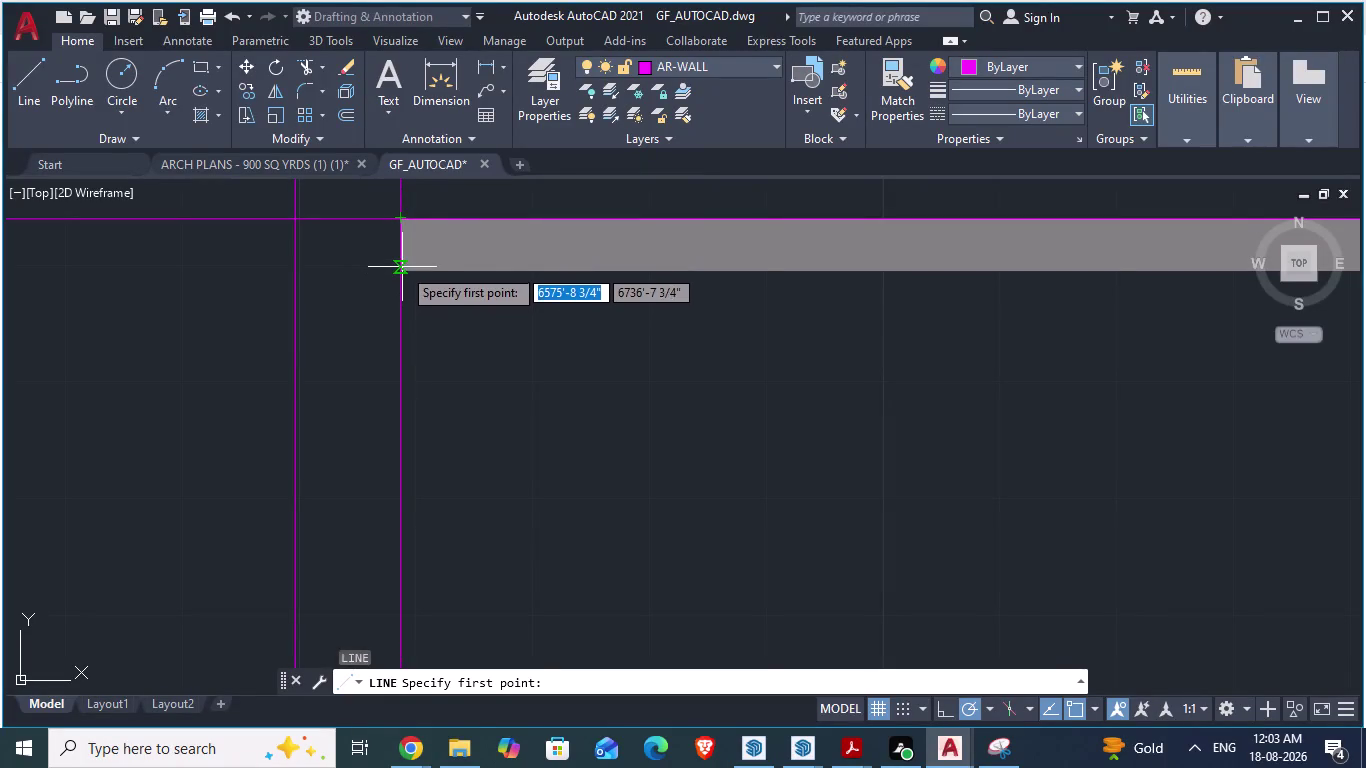
Enter a 9" start offset for the line, then cancel that first attempt.
text(9)
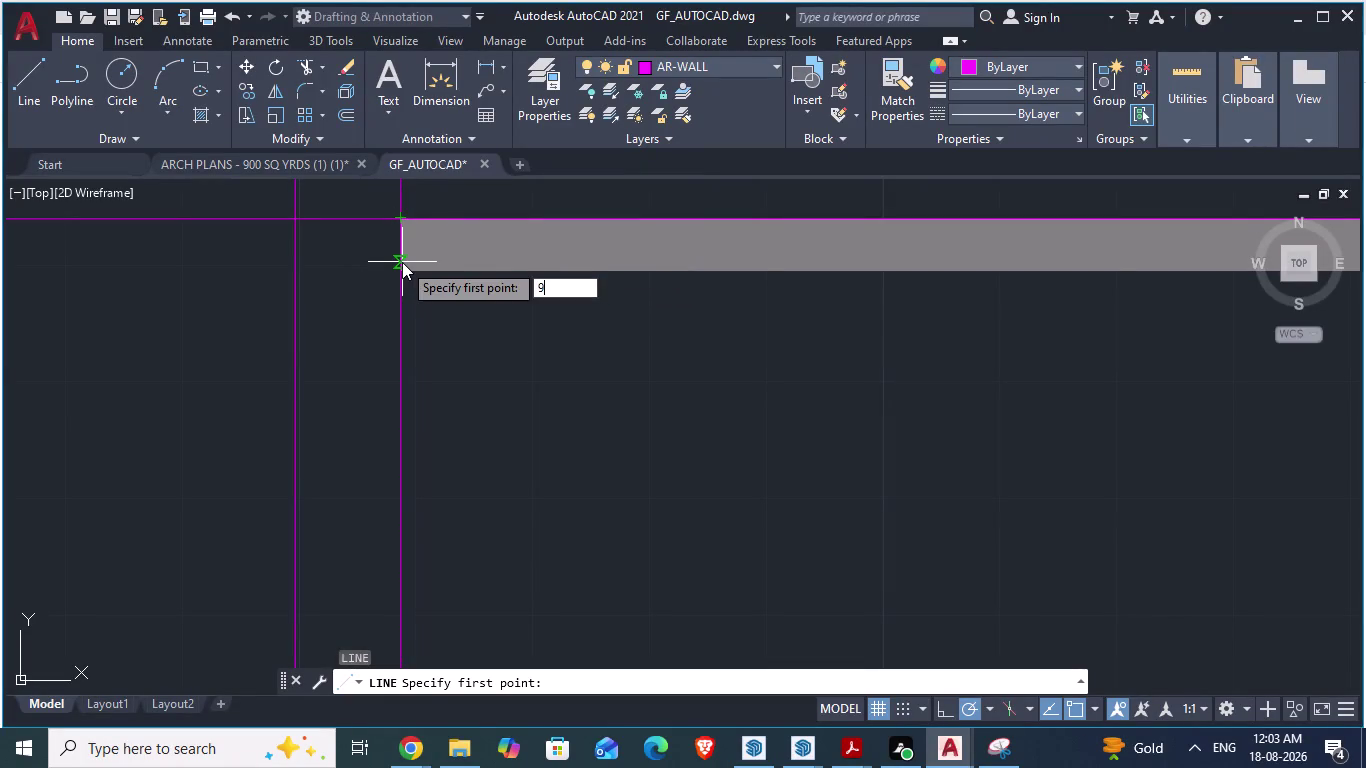
text(")
key(Return)
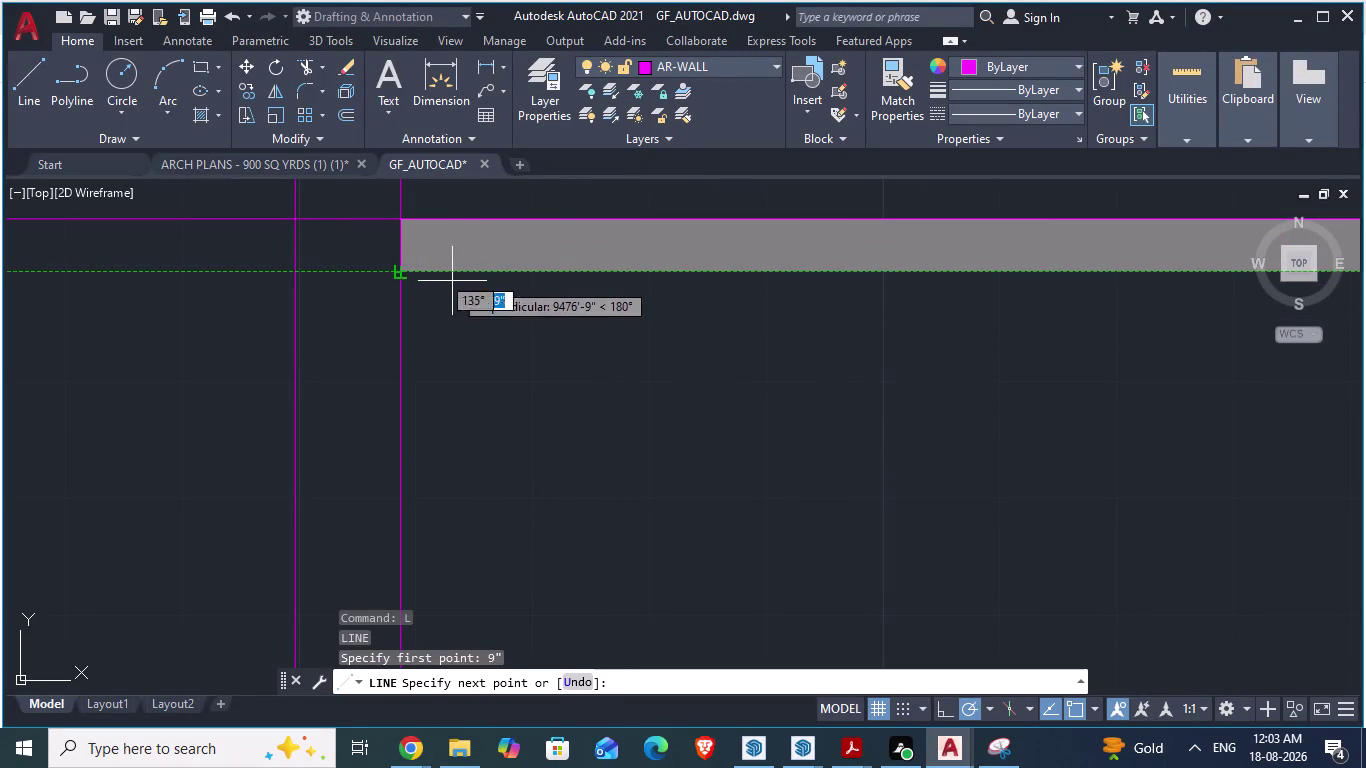
scroll(down, 3)
scroll(down, 3)
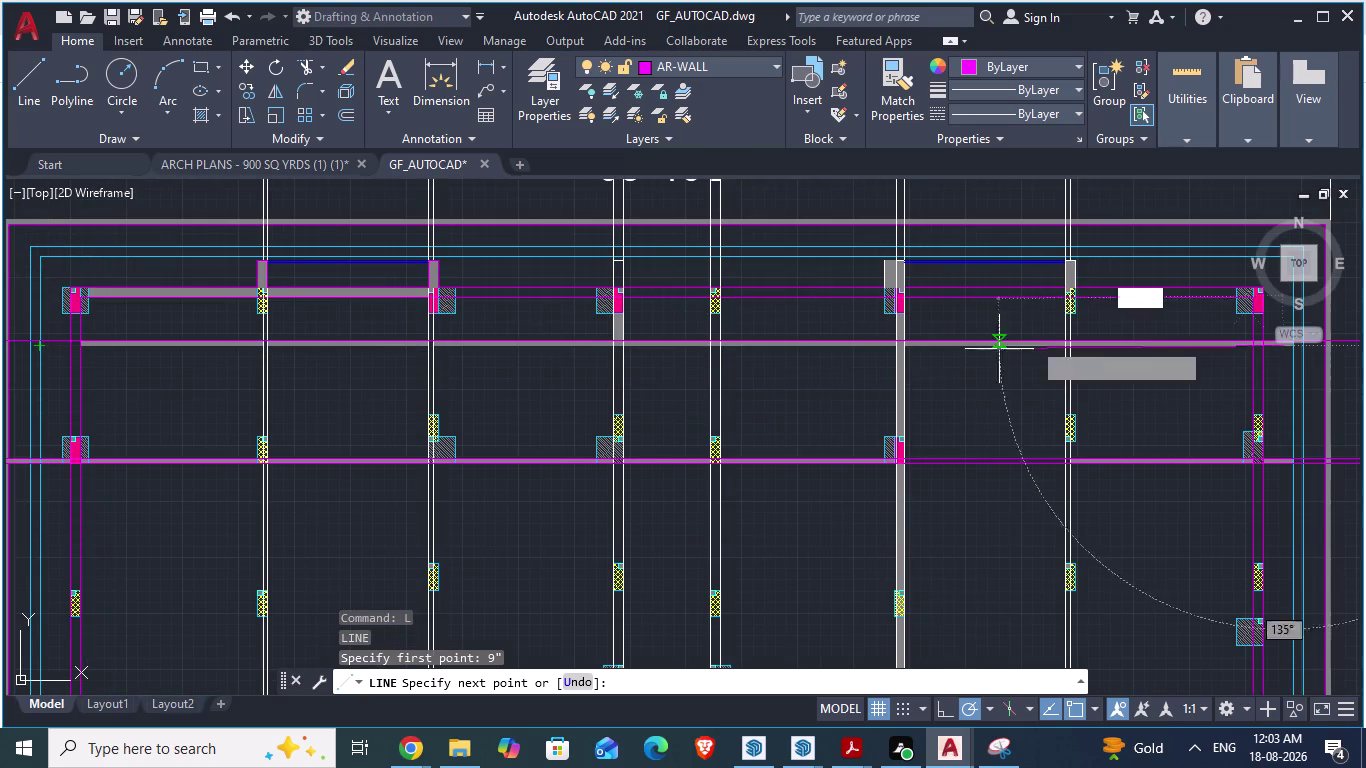
scroll(up, 3)
scroll(up, 3)
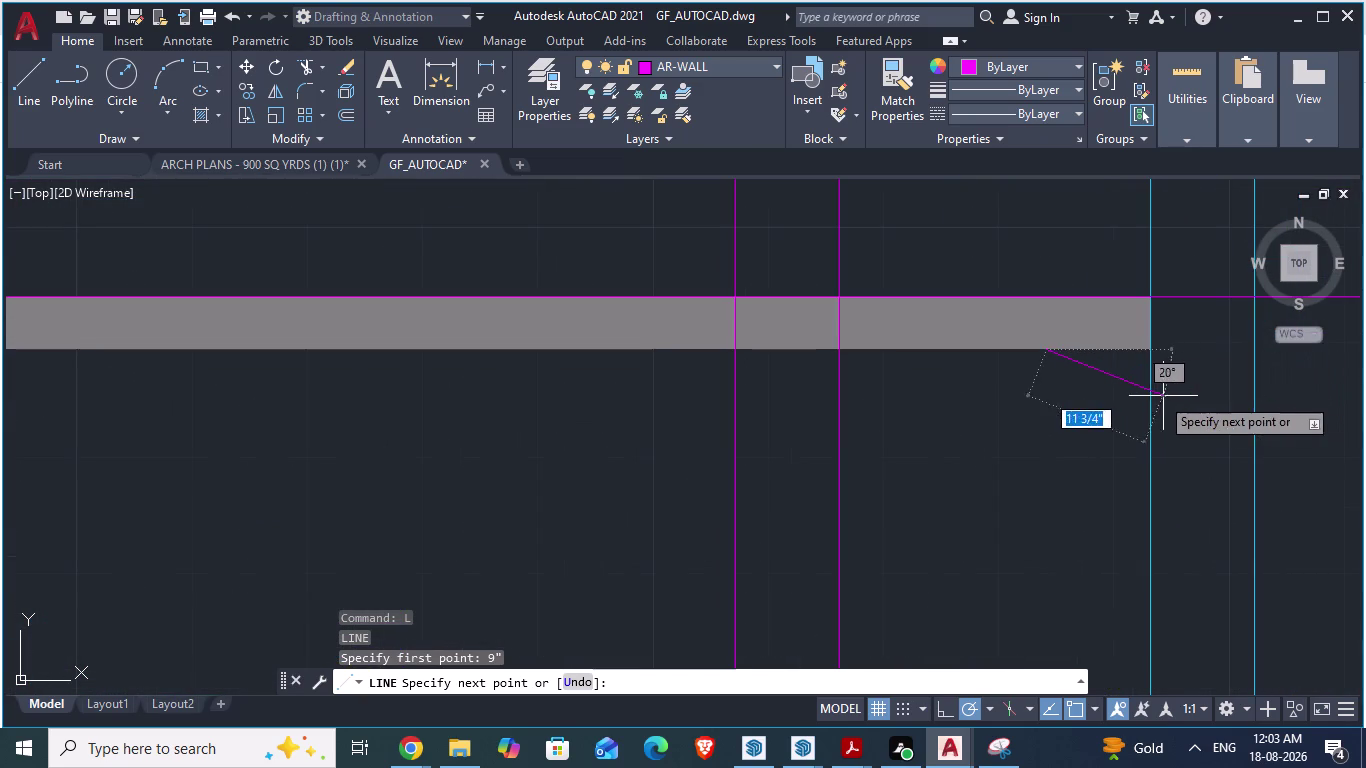
key(Escape)
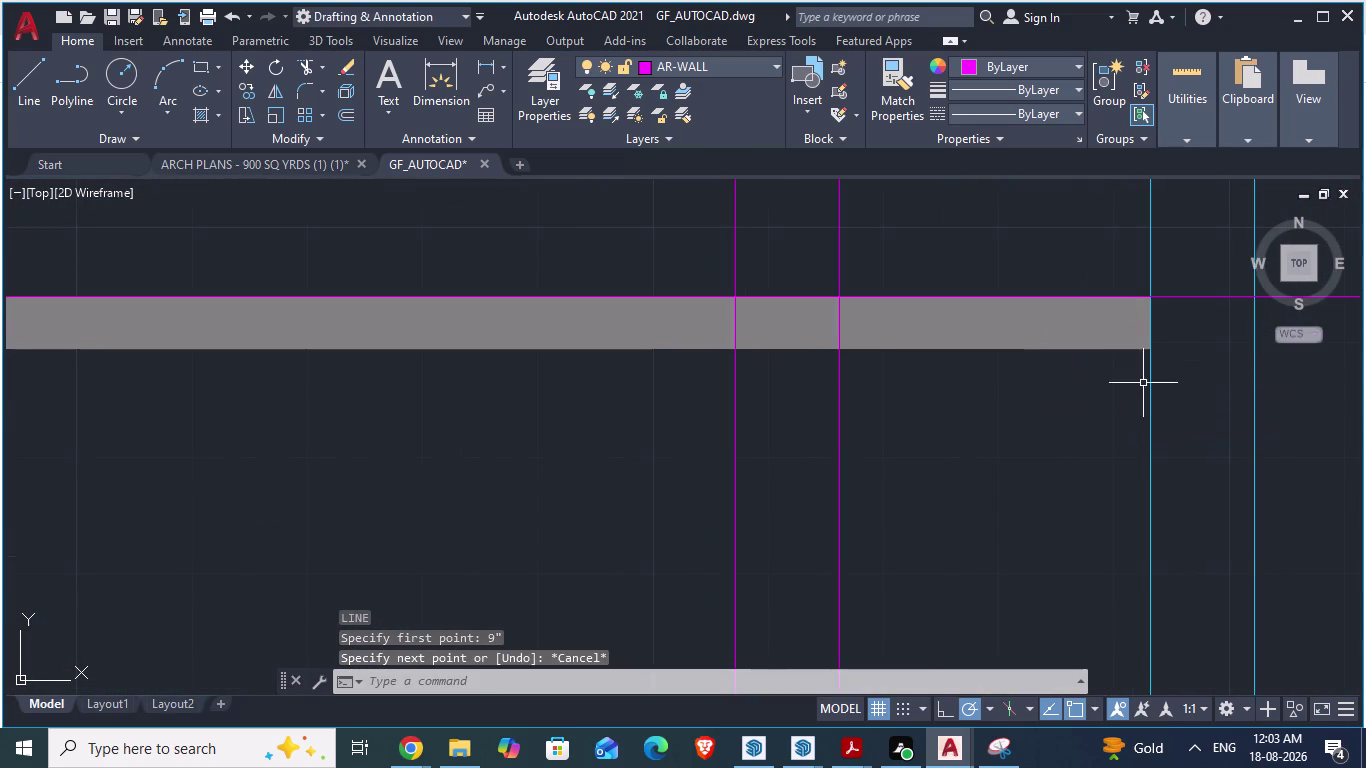
Begin a new line at the gray wall band's top-left corner.
scroll(down, 3)
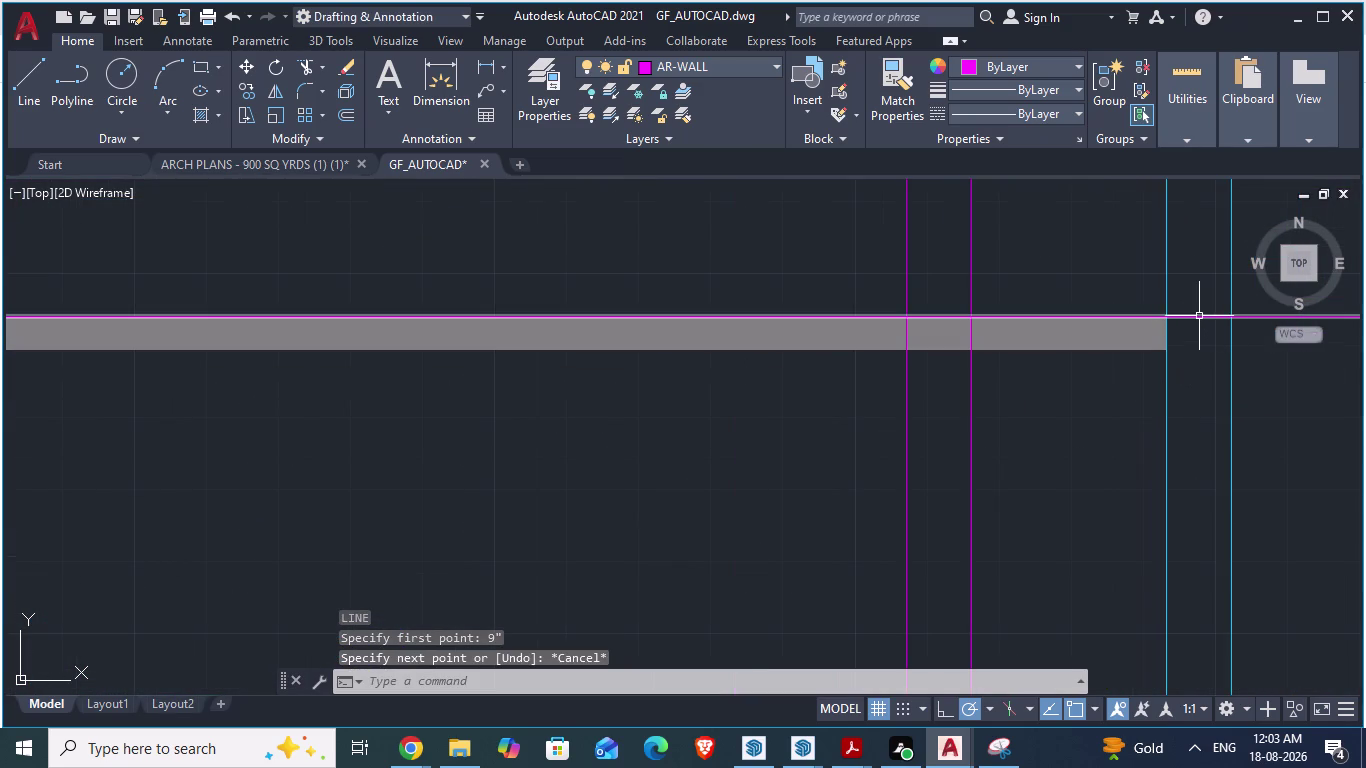
click(1199, 316)
scroll(down, 3)
scroll(down, 3)
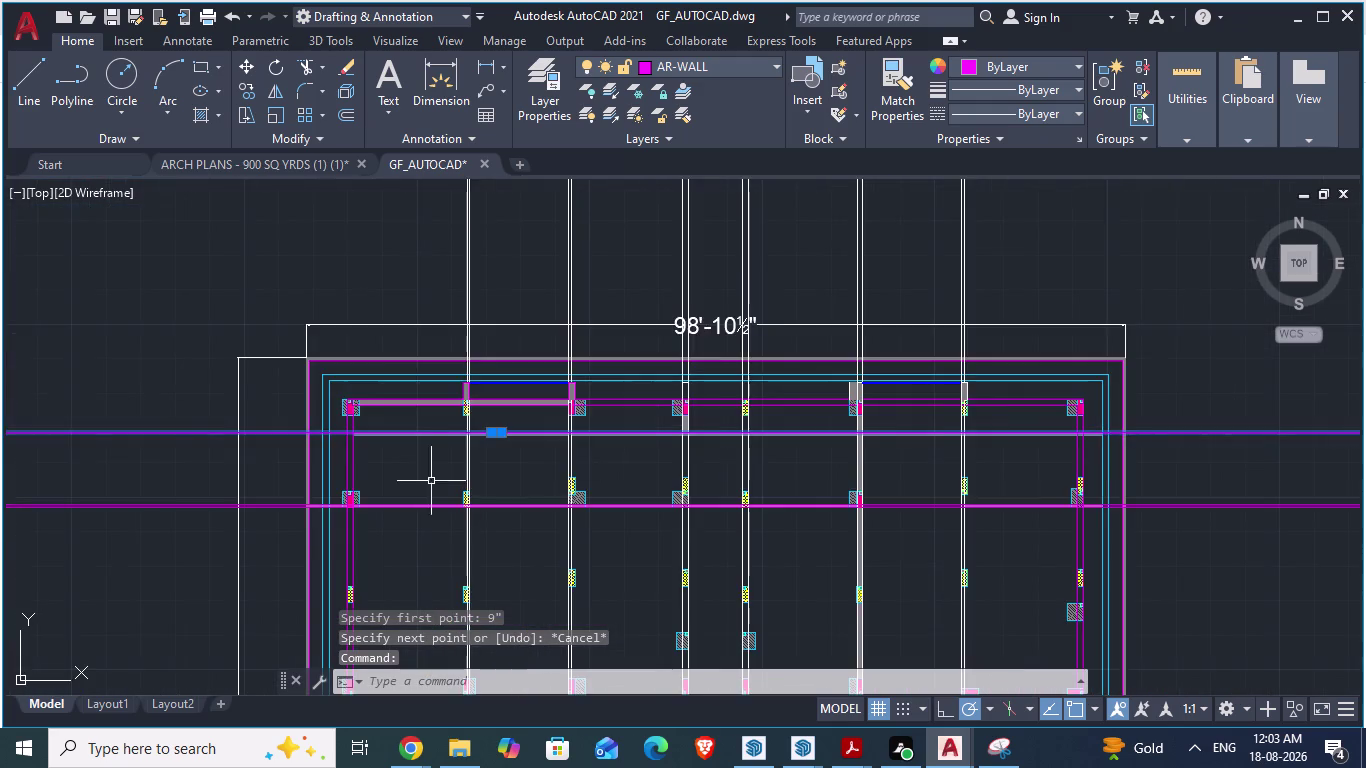
scroll(up, 3)
scroll(up, 3)
scroll(up, 3)
scroll(down, 3)
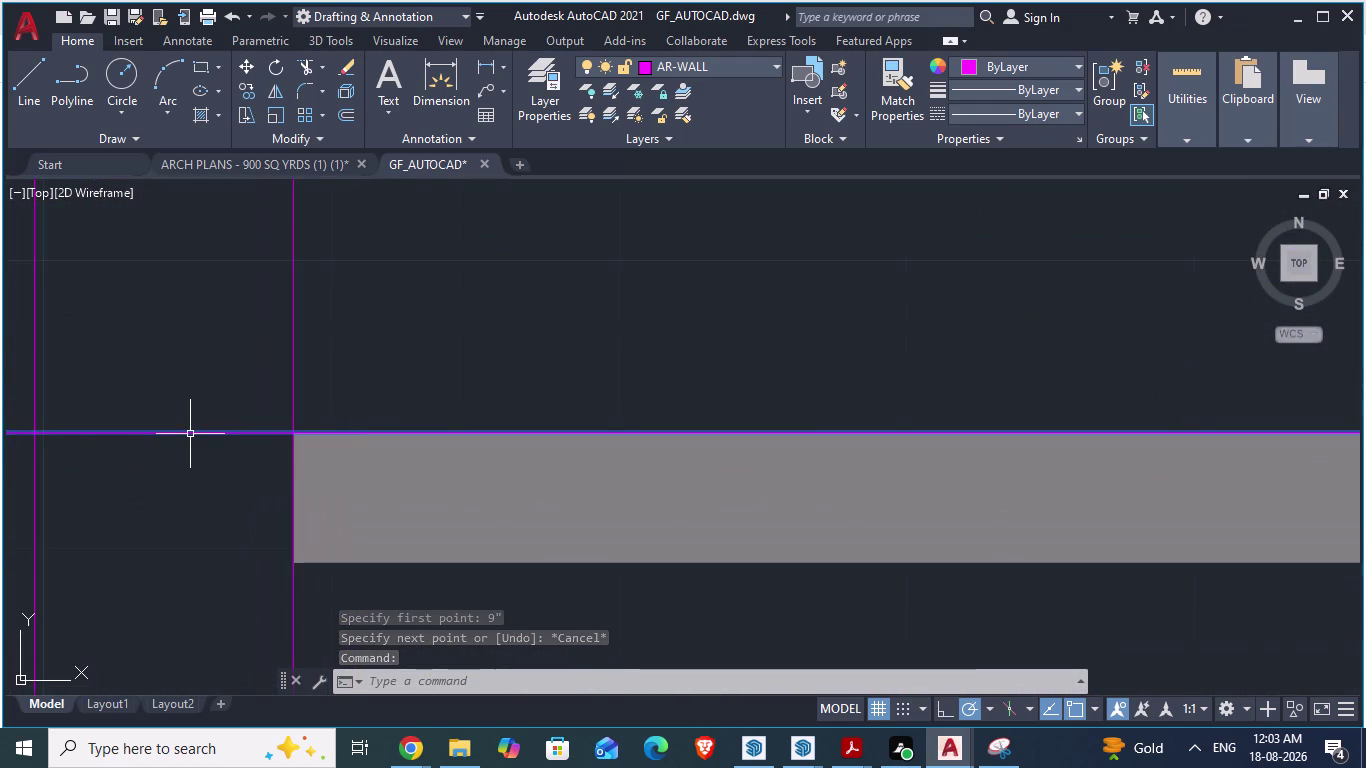
key(l)
key(Return)
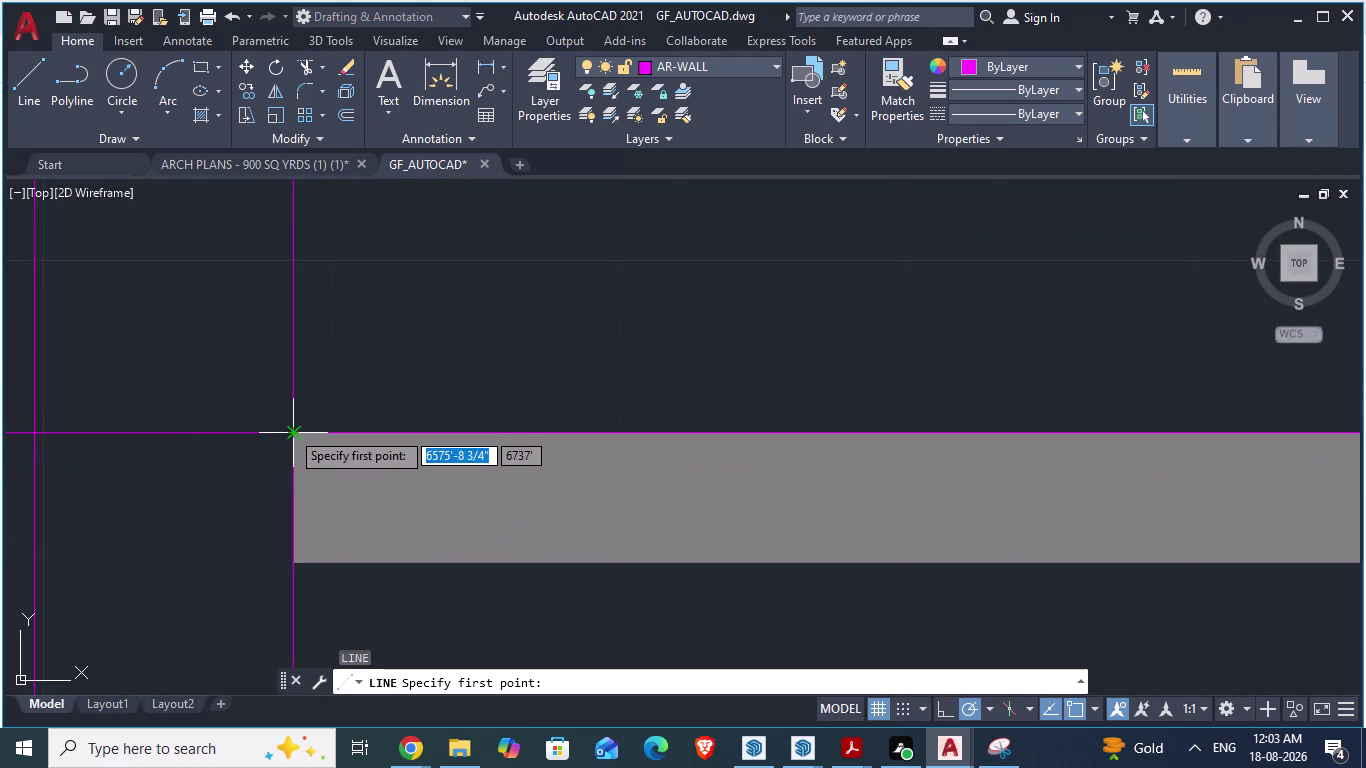
click(290, 430)
End the line at the band's right end and select the new top-edge line.
scroll(down, 3)
scroll(down, 3)
scroll(down, 3)
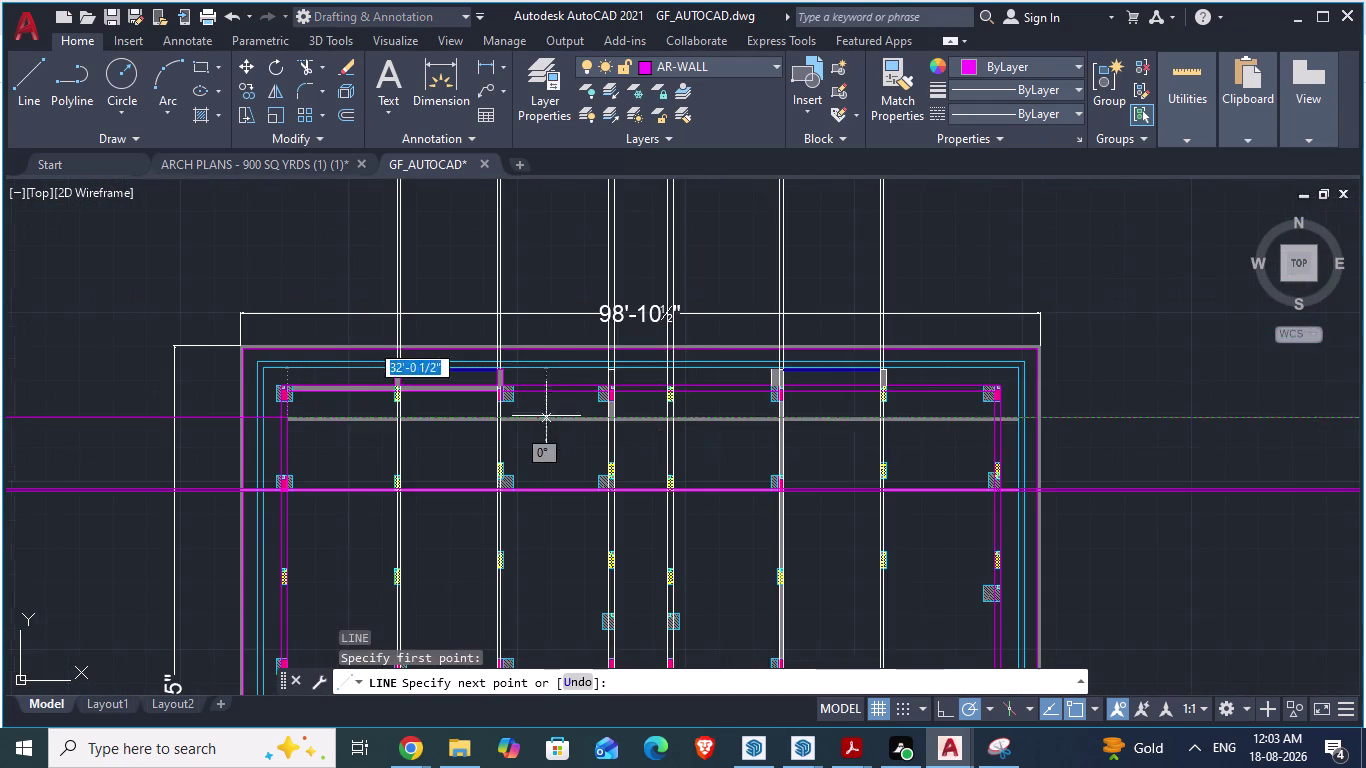
scroll(up, 3)
scroll(up, 3)
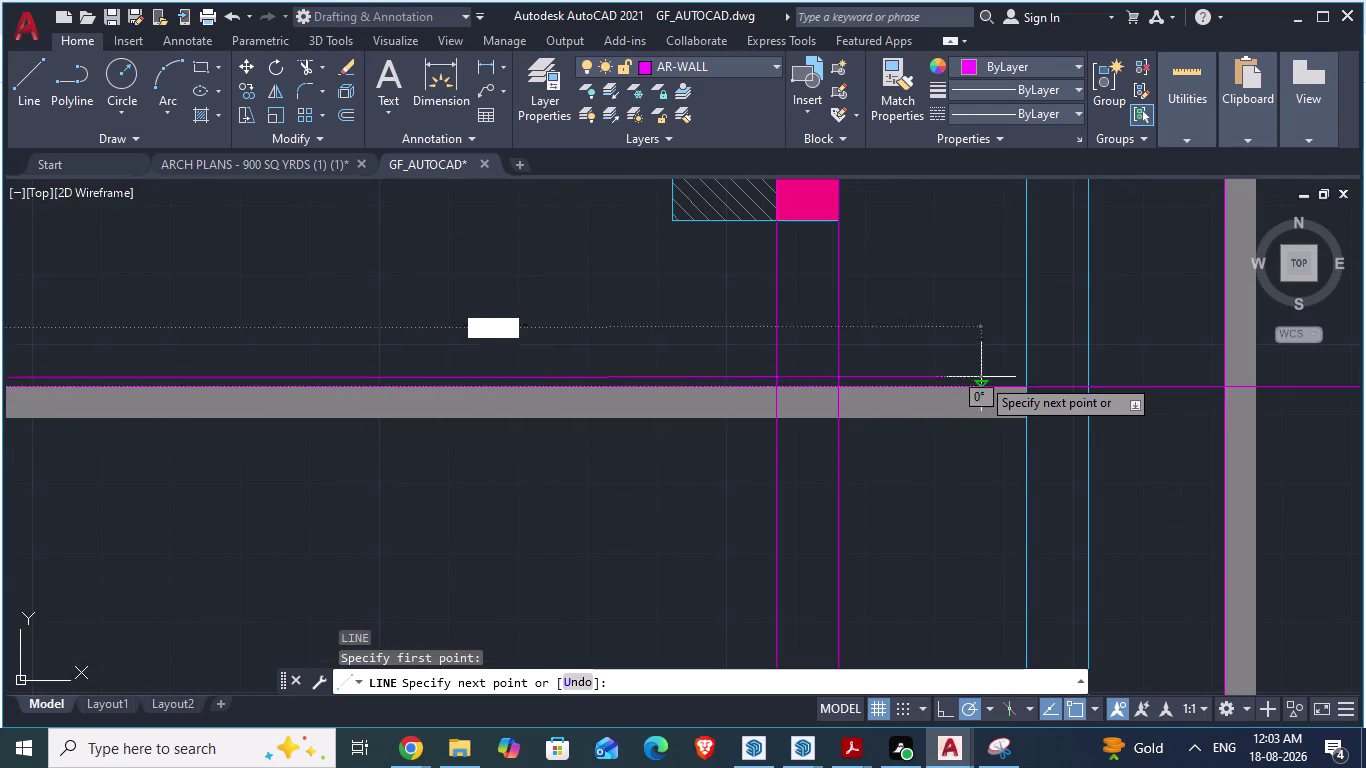
click(1029, 384)
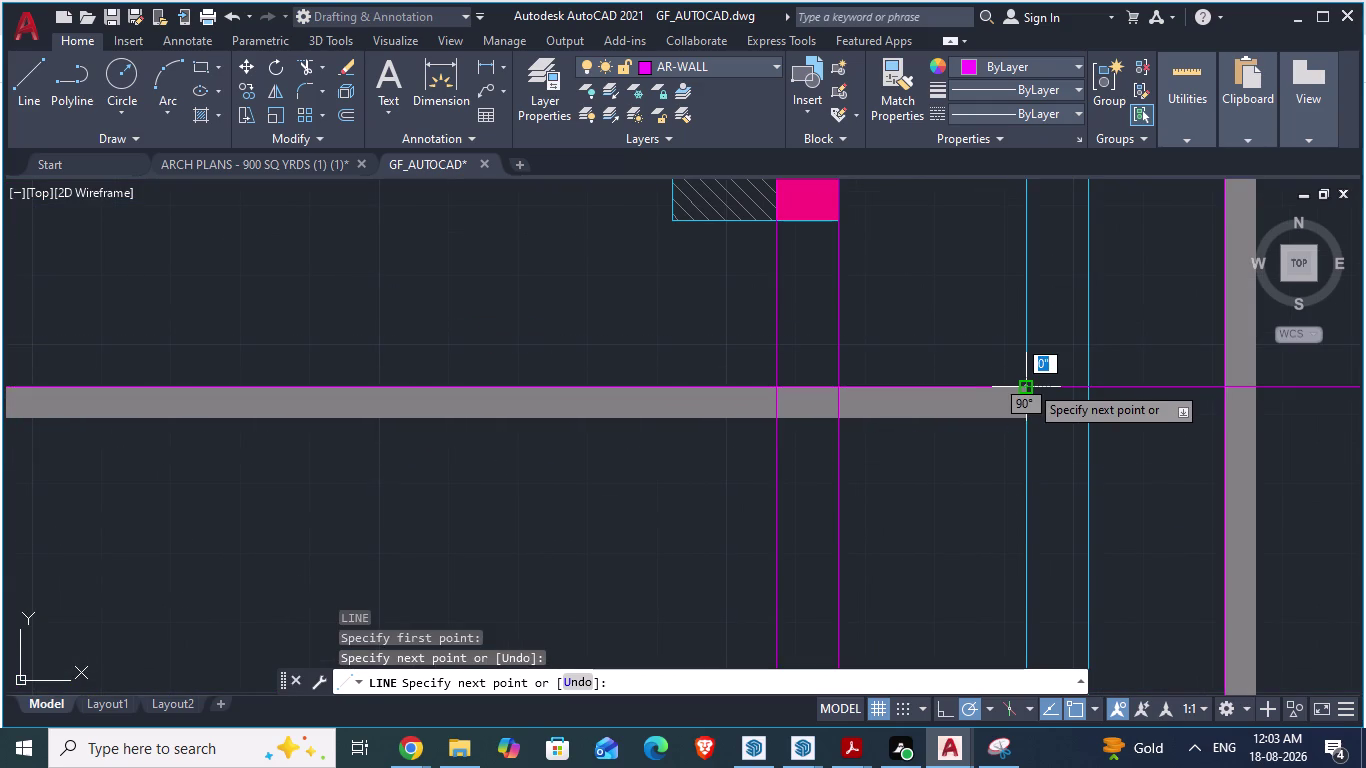
key(Return)
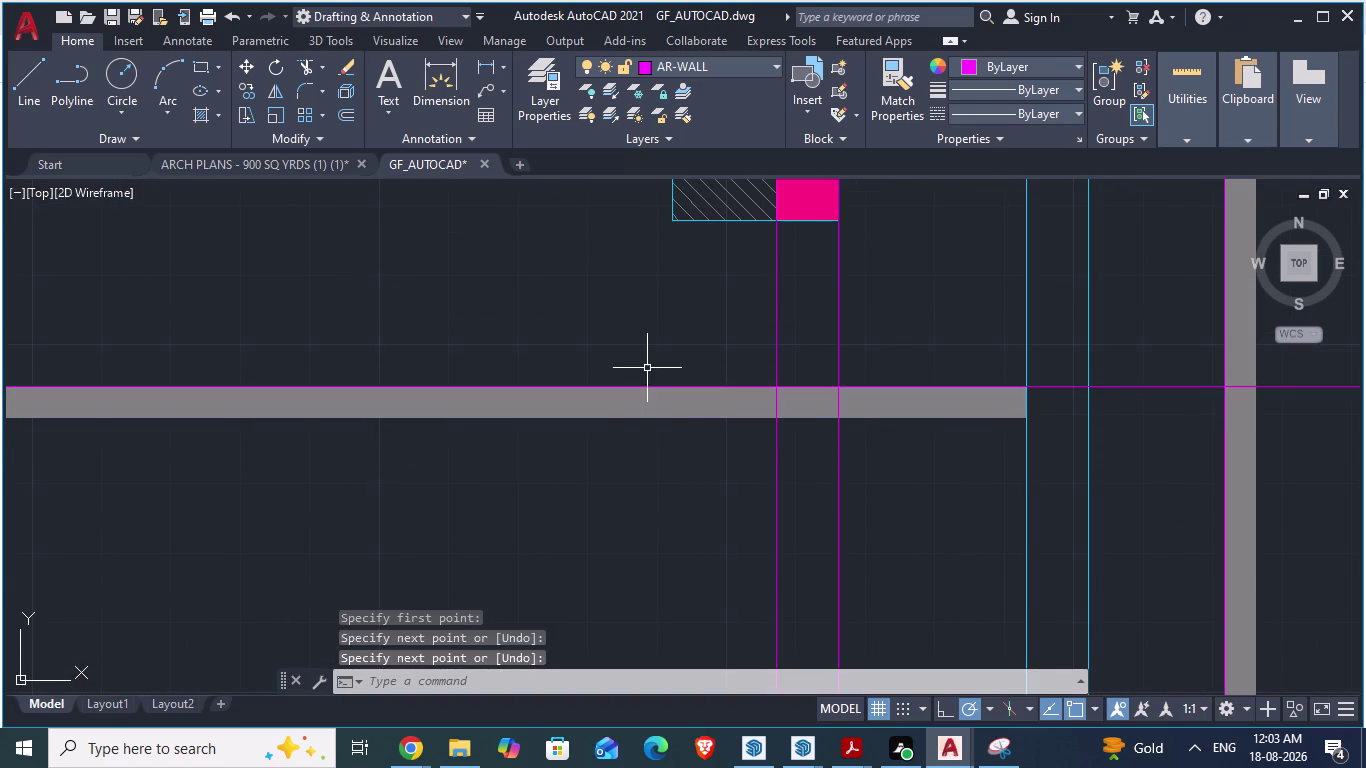
click(649, 388)
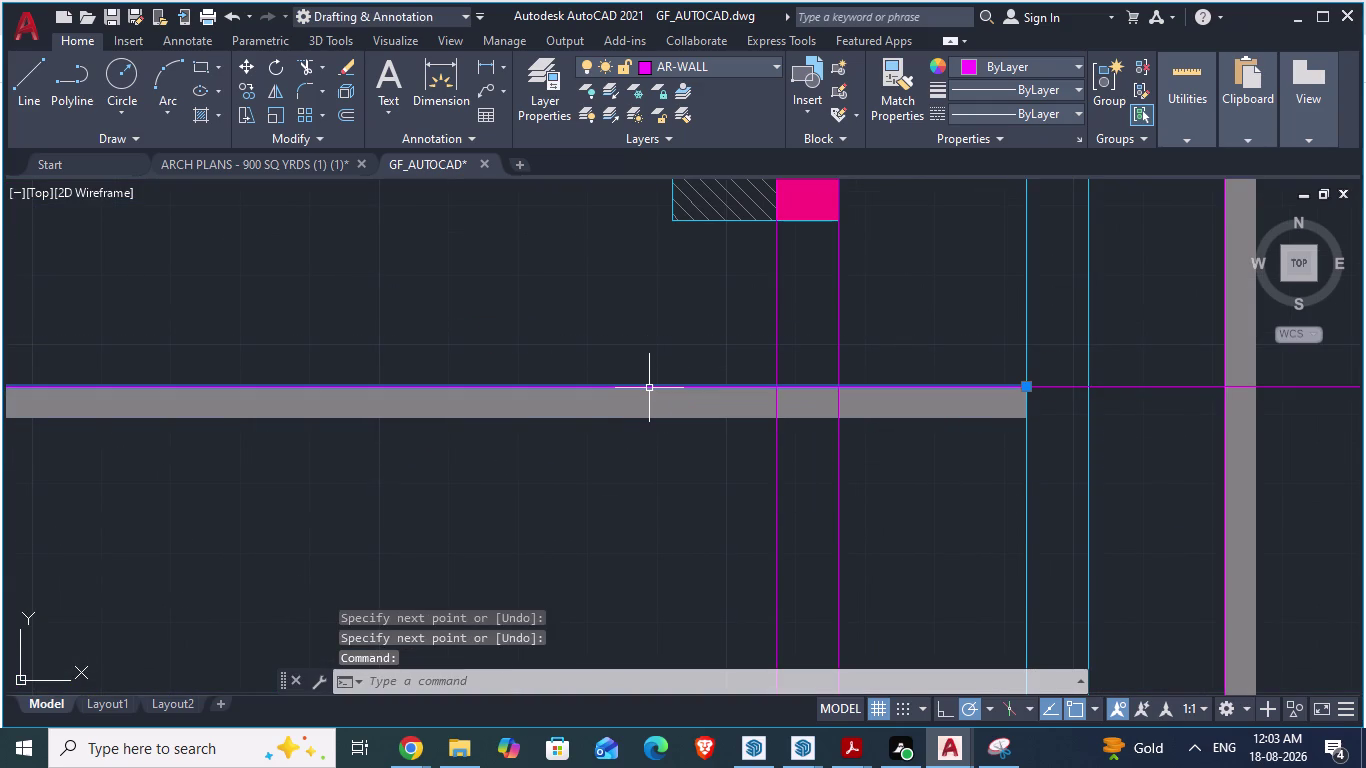
key(o)
key(Return)
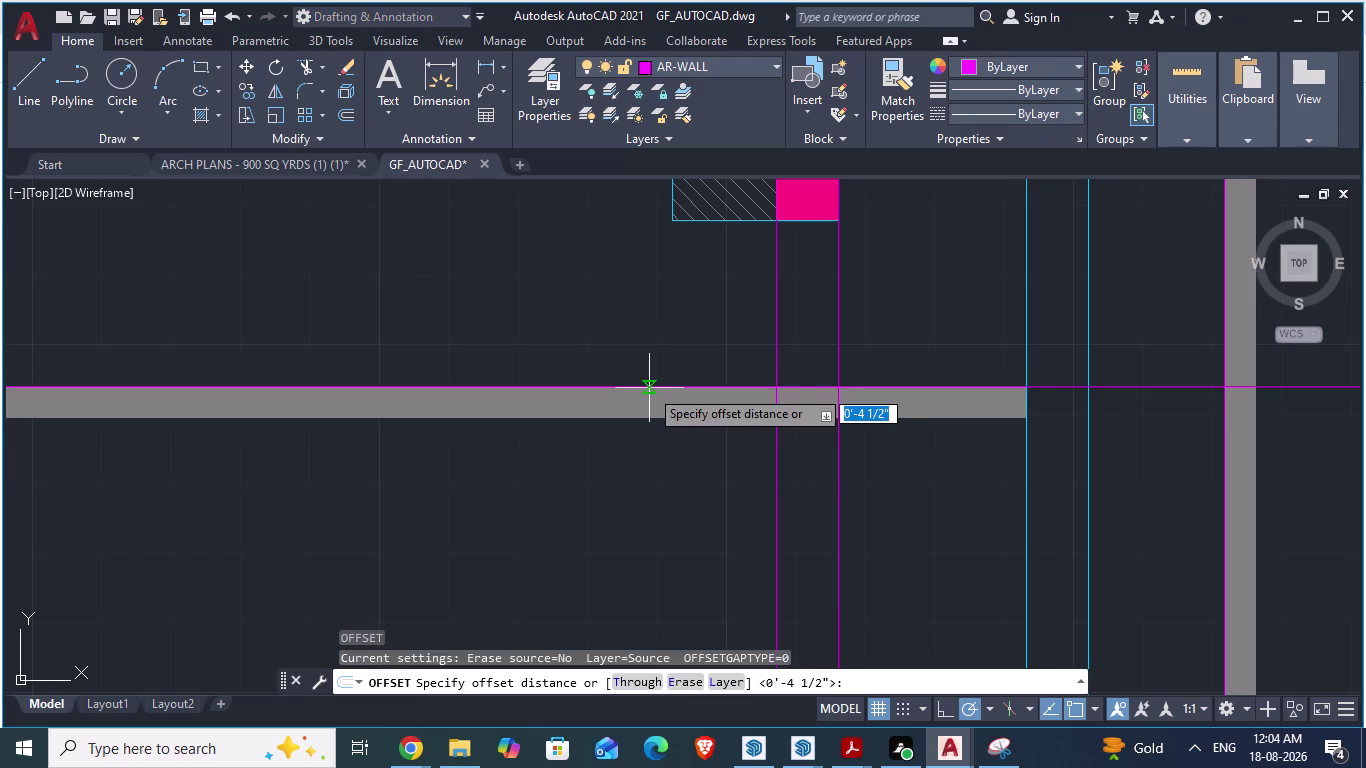
click(649, 388)
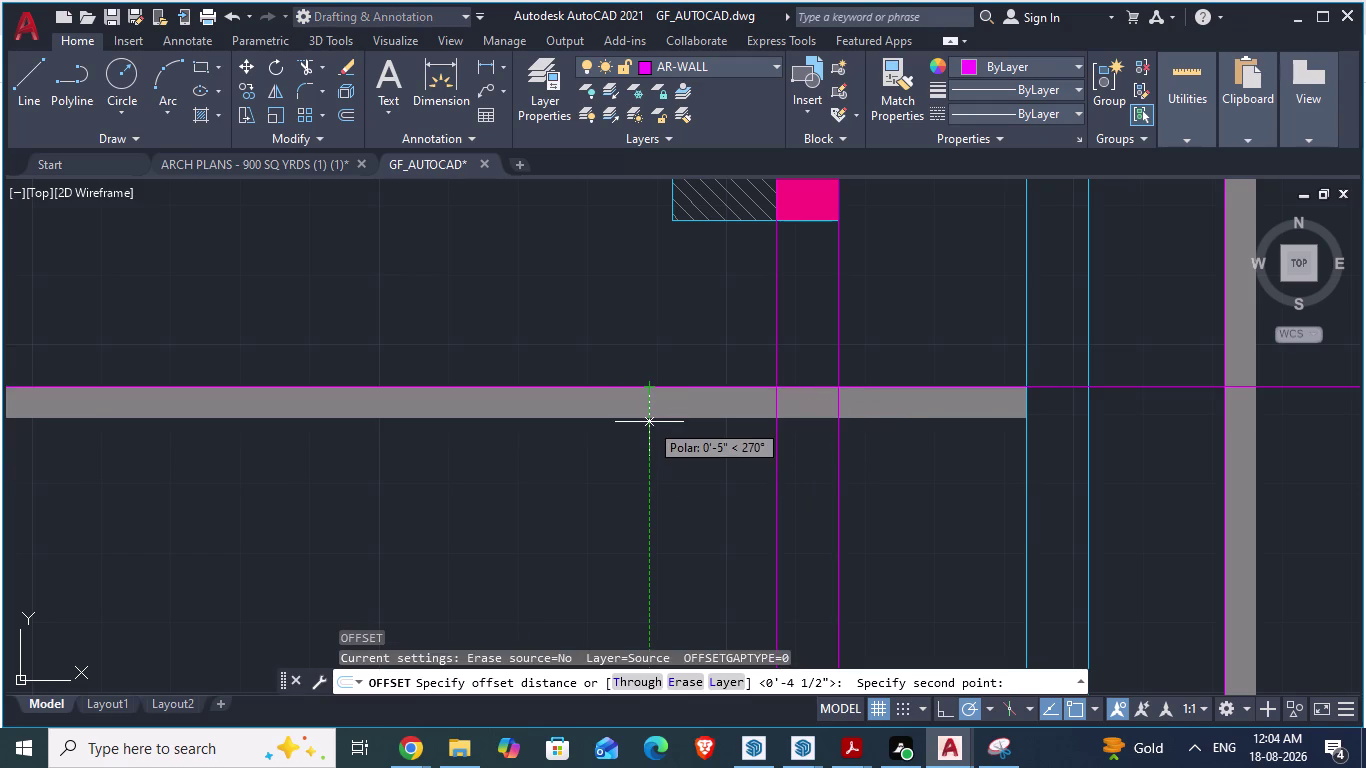
text(9")
key(Return)
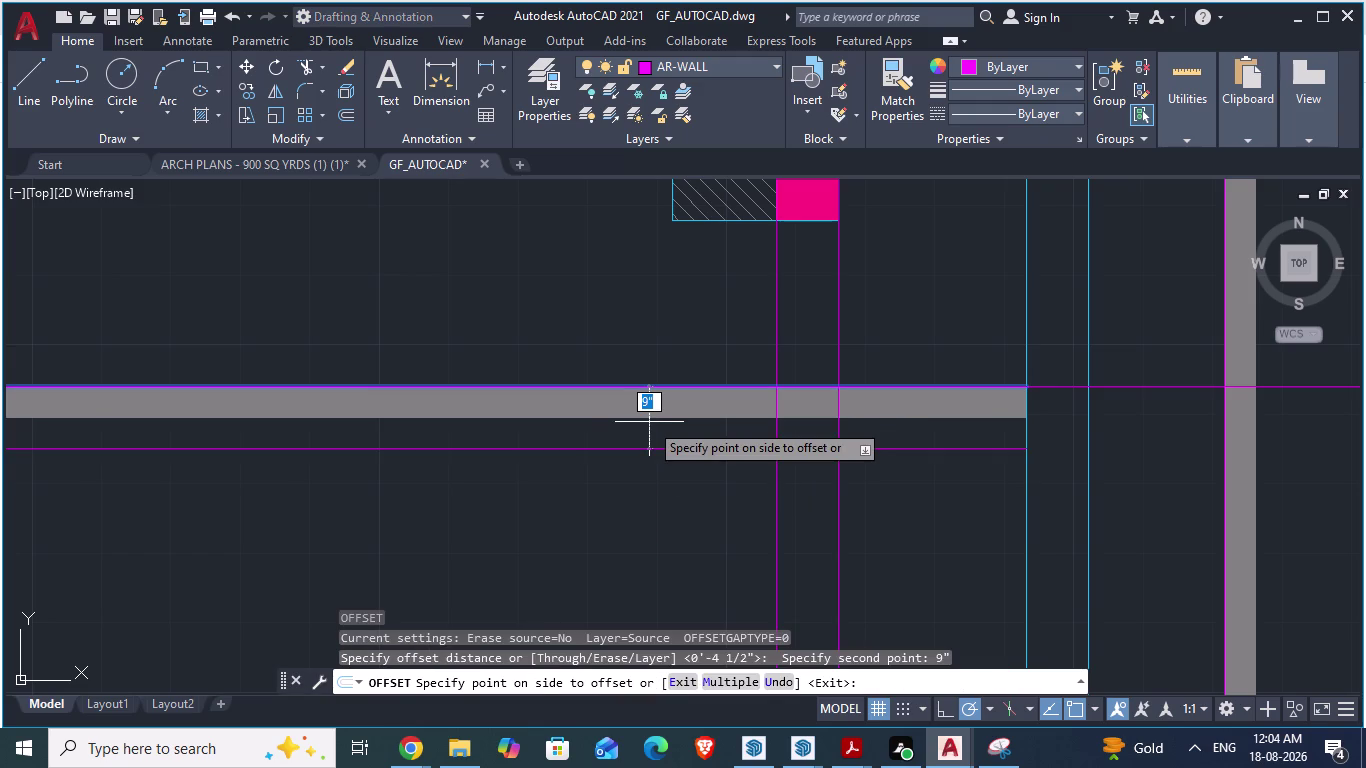
key(ctrl+z)
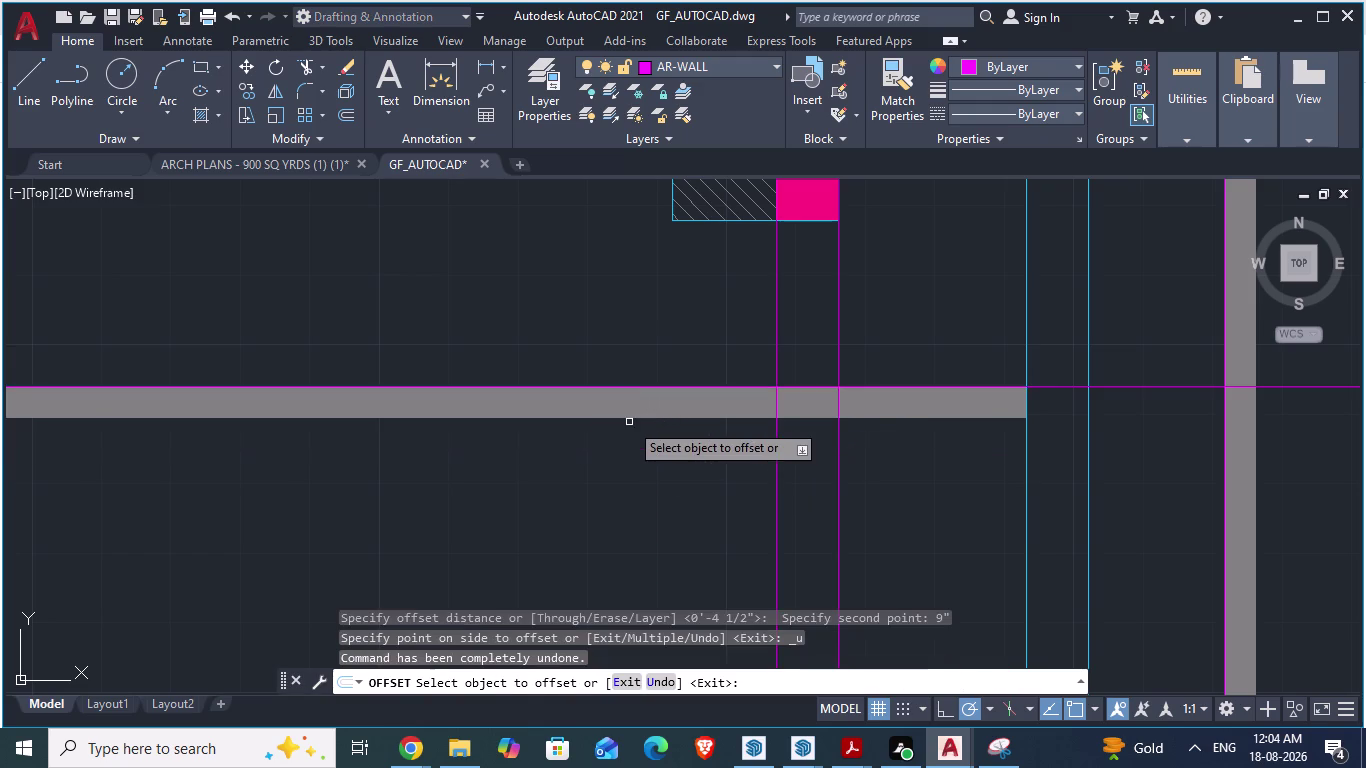
click(895, 385)
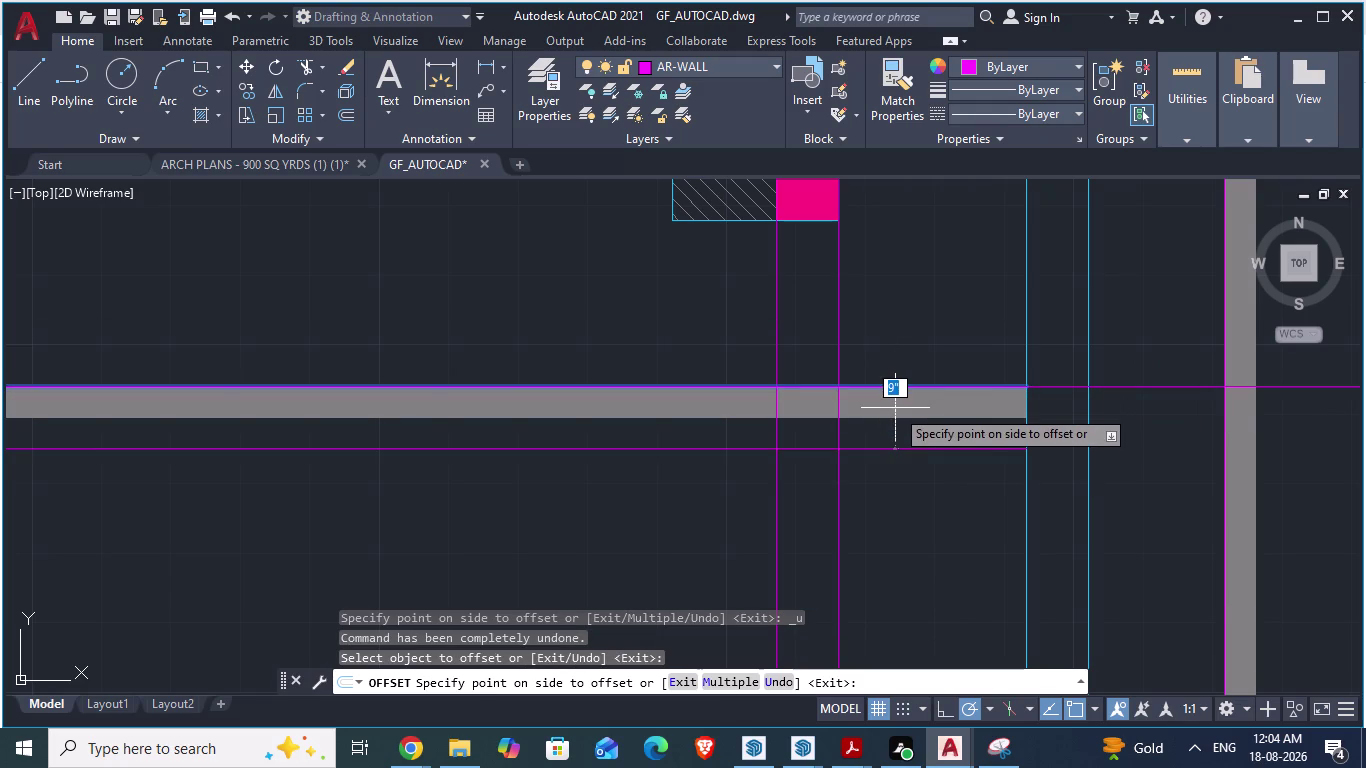
text(44)
key(BackSpace)
text(.5")
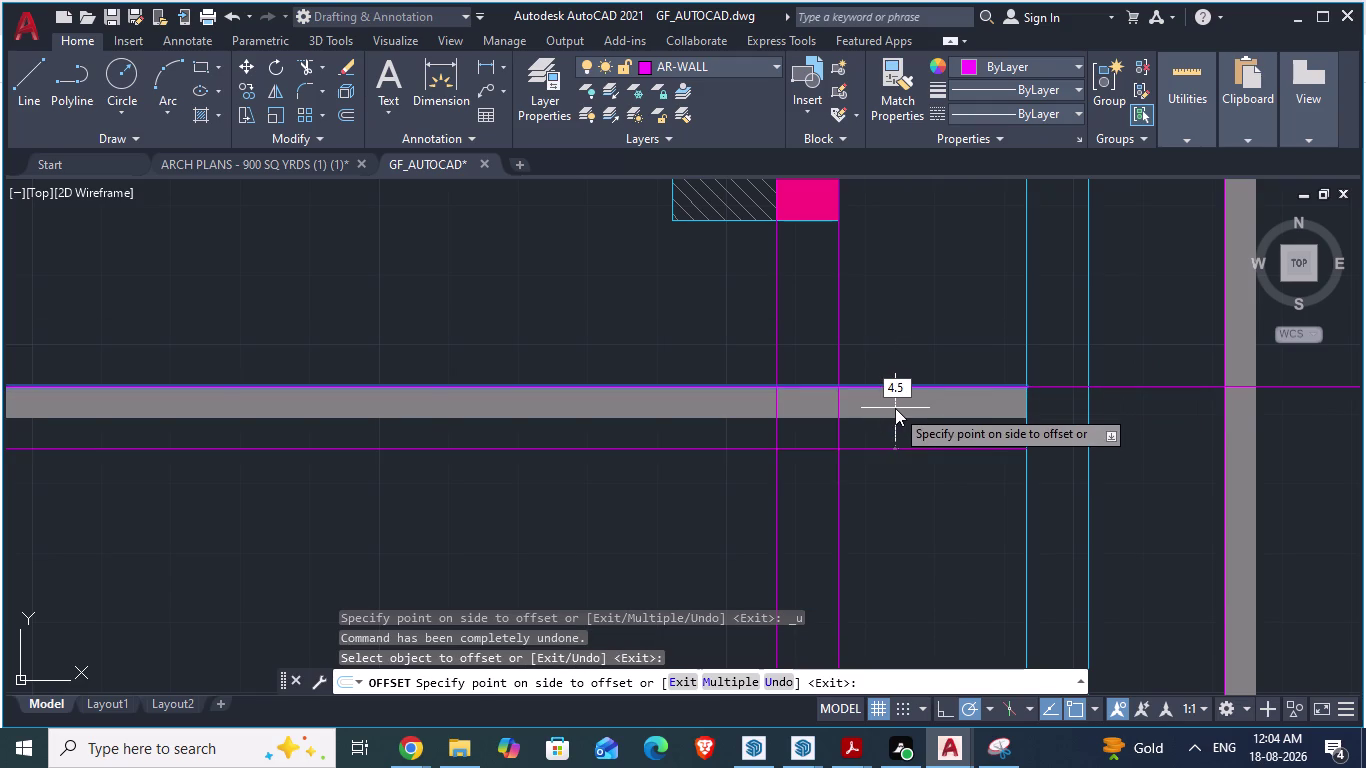
key(Return)
click(895, 408)
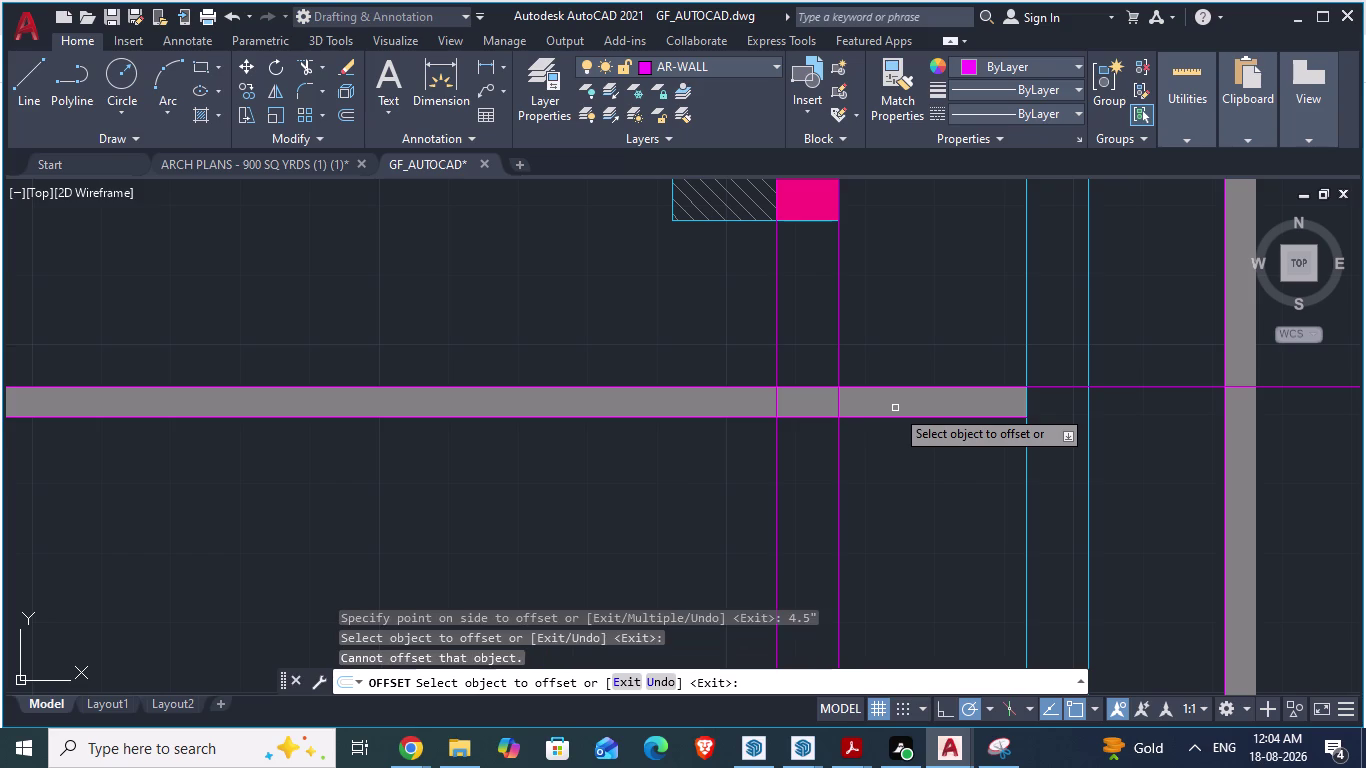
key(Return)
key(Escape)
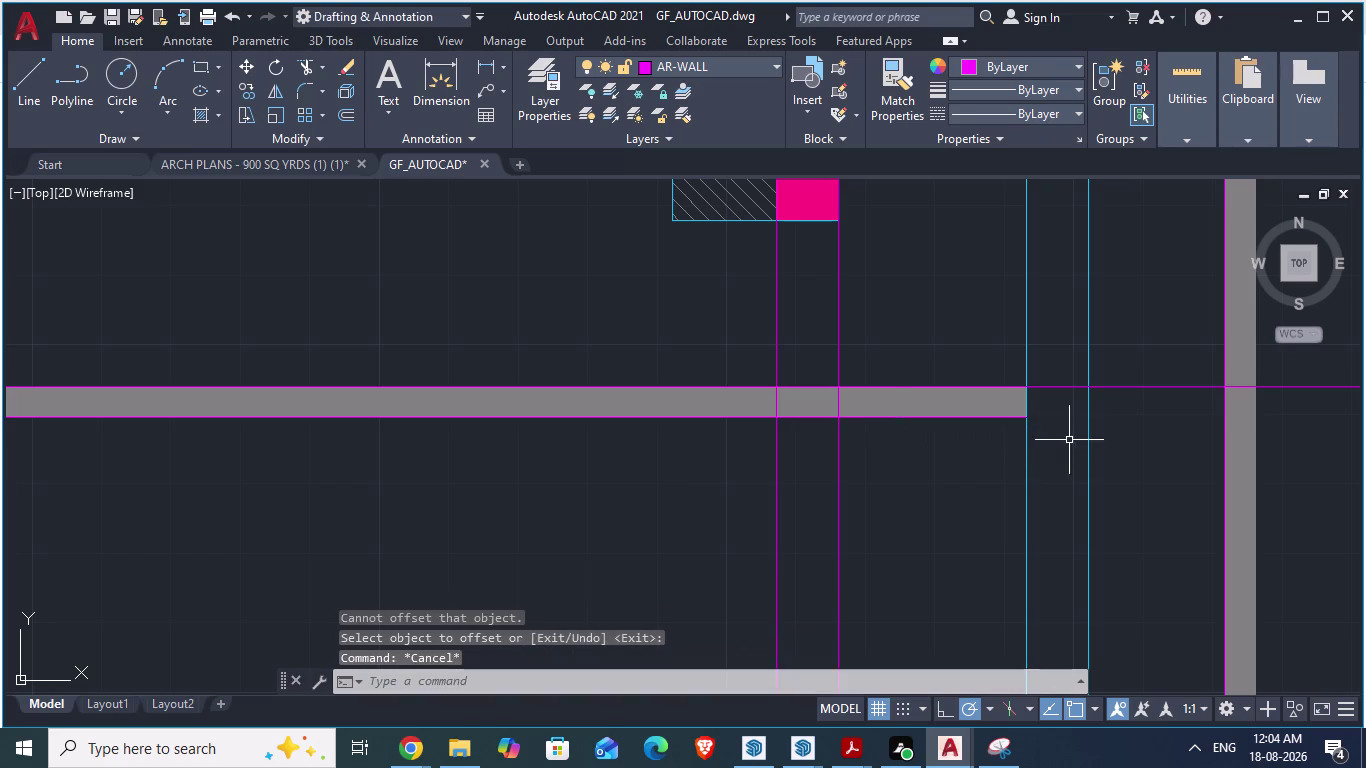
Erase the stray full-width line running across the wall band.
click(1119, 385)
scroll(down, 3)
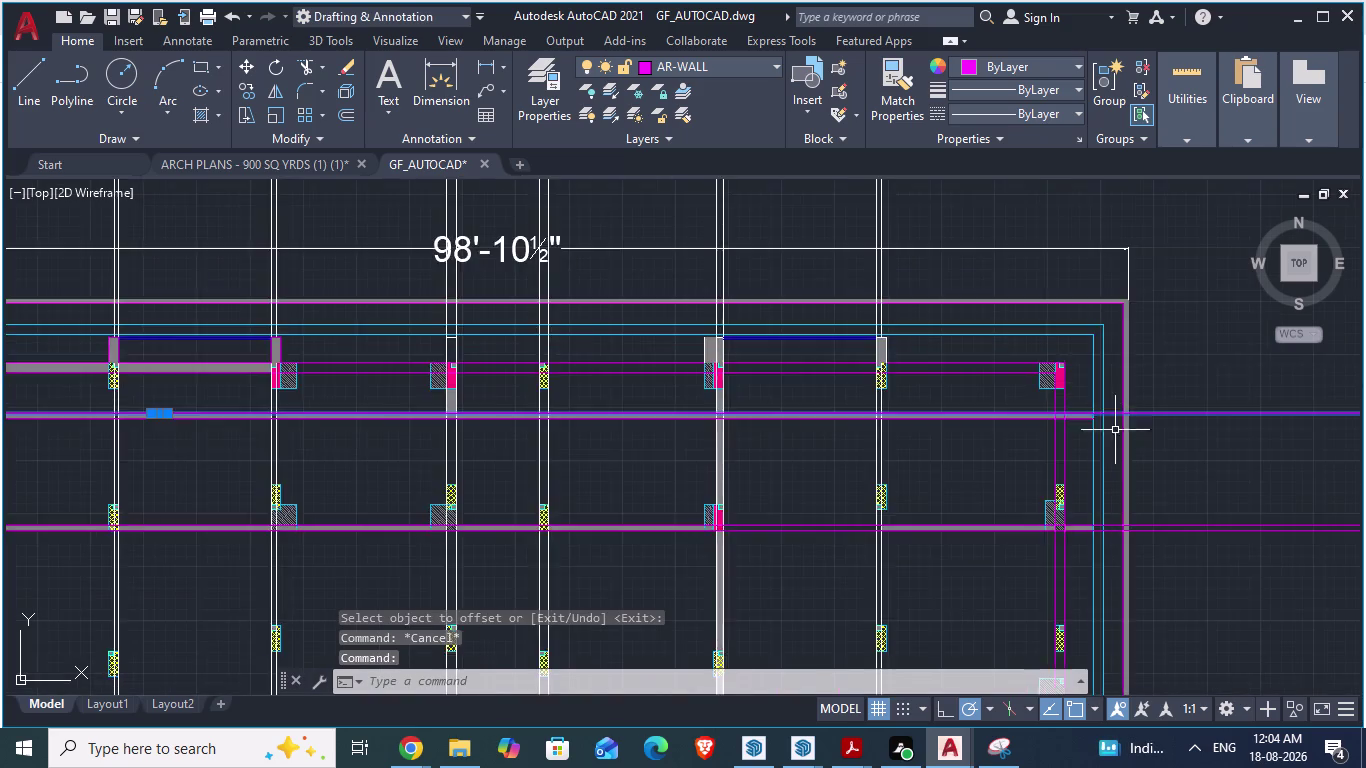
scroll(down, 3)
key(Delete)
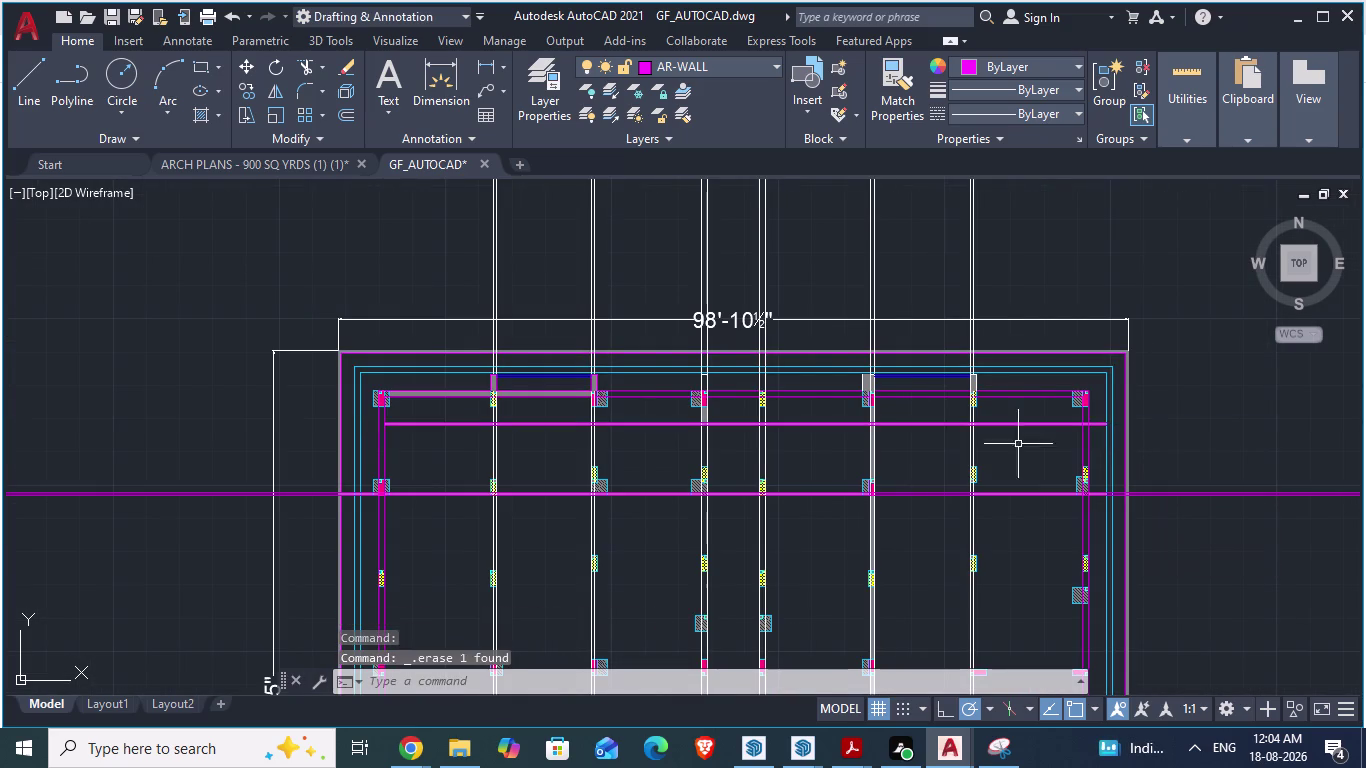
scroll(up, 3)
scroll(down, 3)
scroll(up, 3)
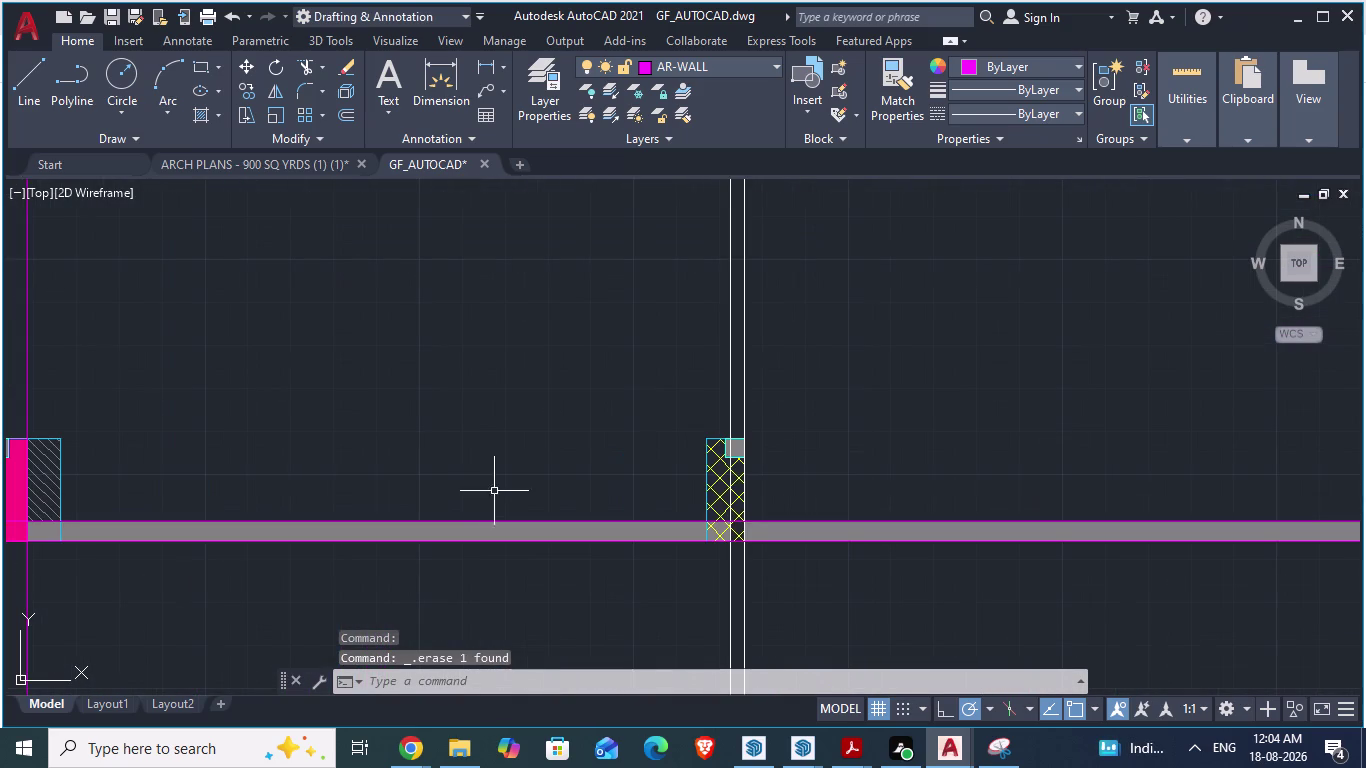
Select a wall-band line, inspect around the columns, then clear the selection.
click(520, 521)
scroll(down, 3)
scroll(up, 3)
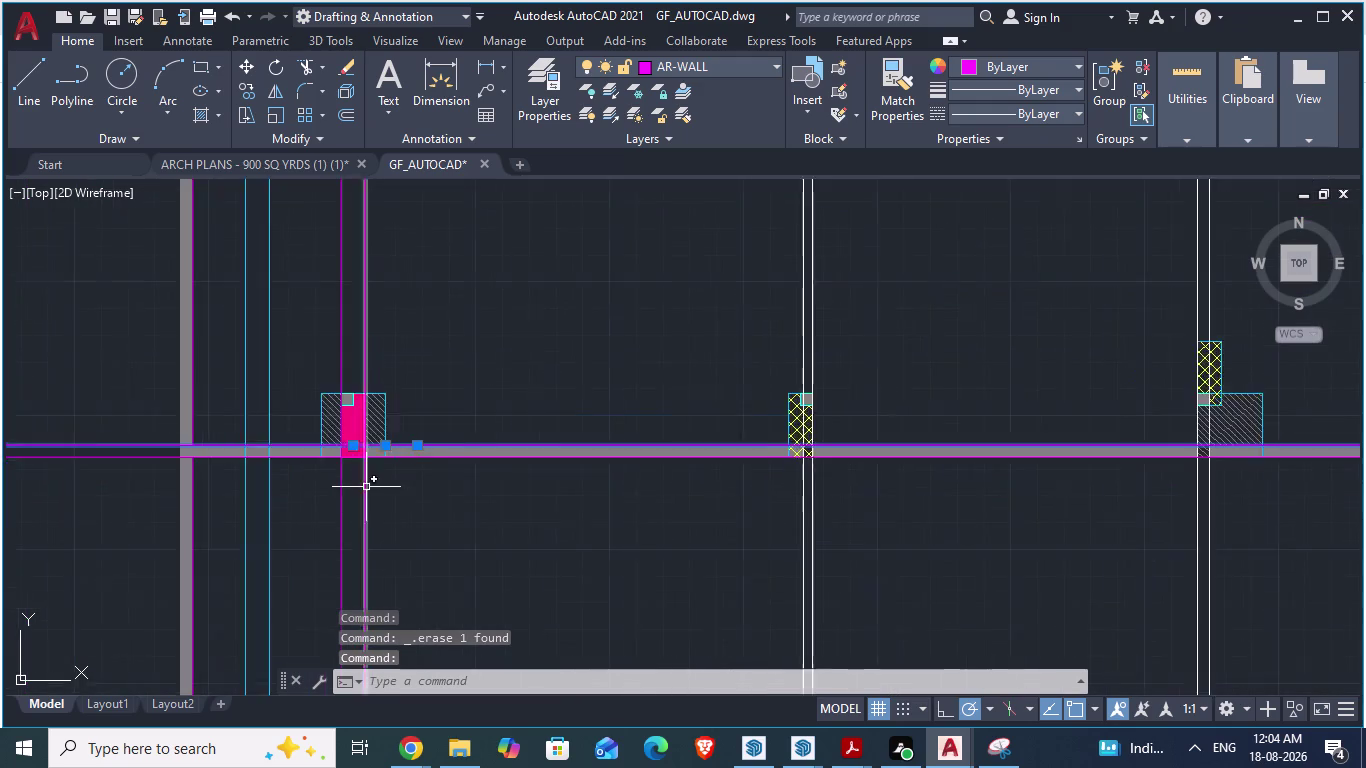
scroll(up, 3)
scroll(down, 3)
scroll(down, 3)
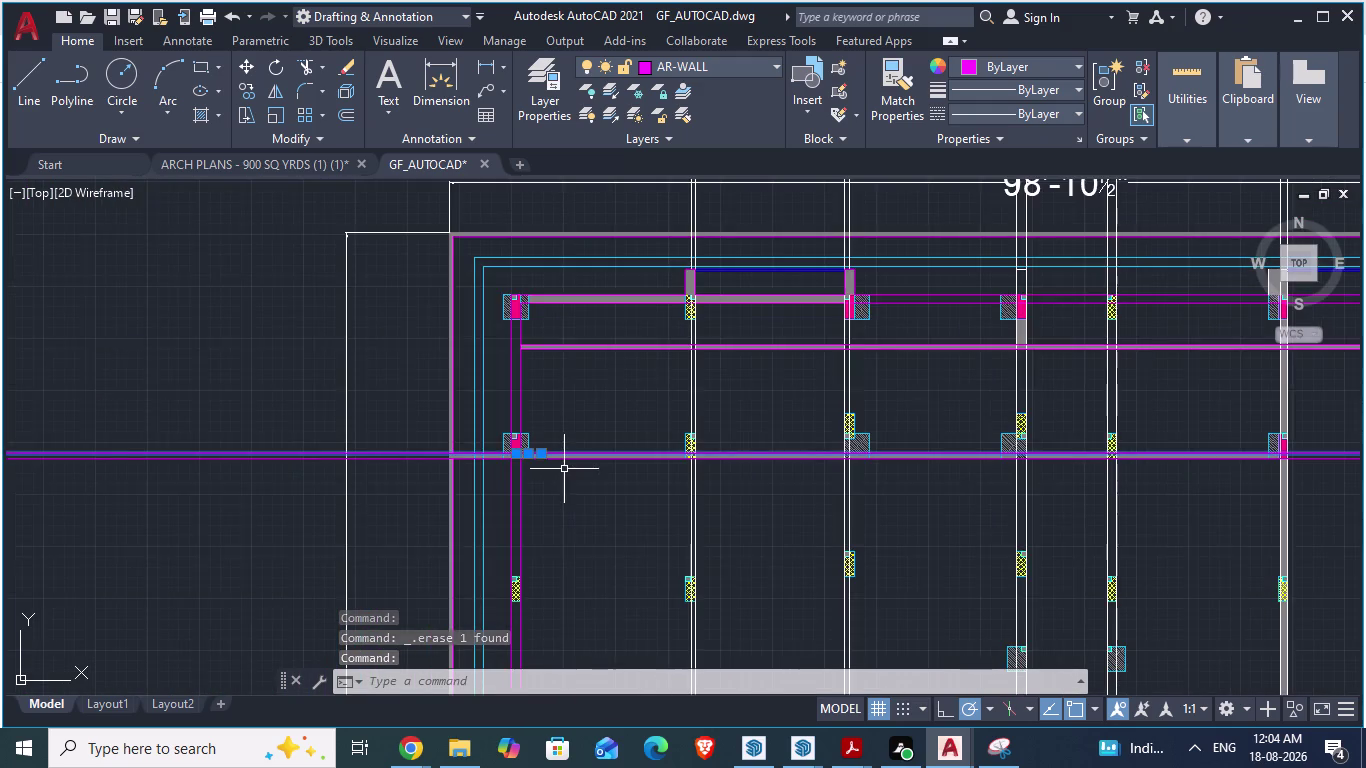
scroll(up, 3)
scroll(up, 3)
key(Delete)
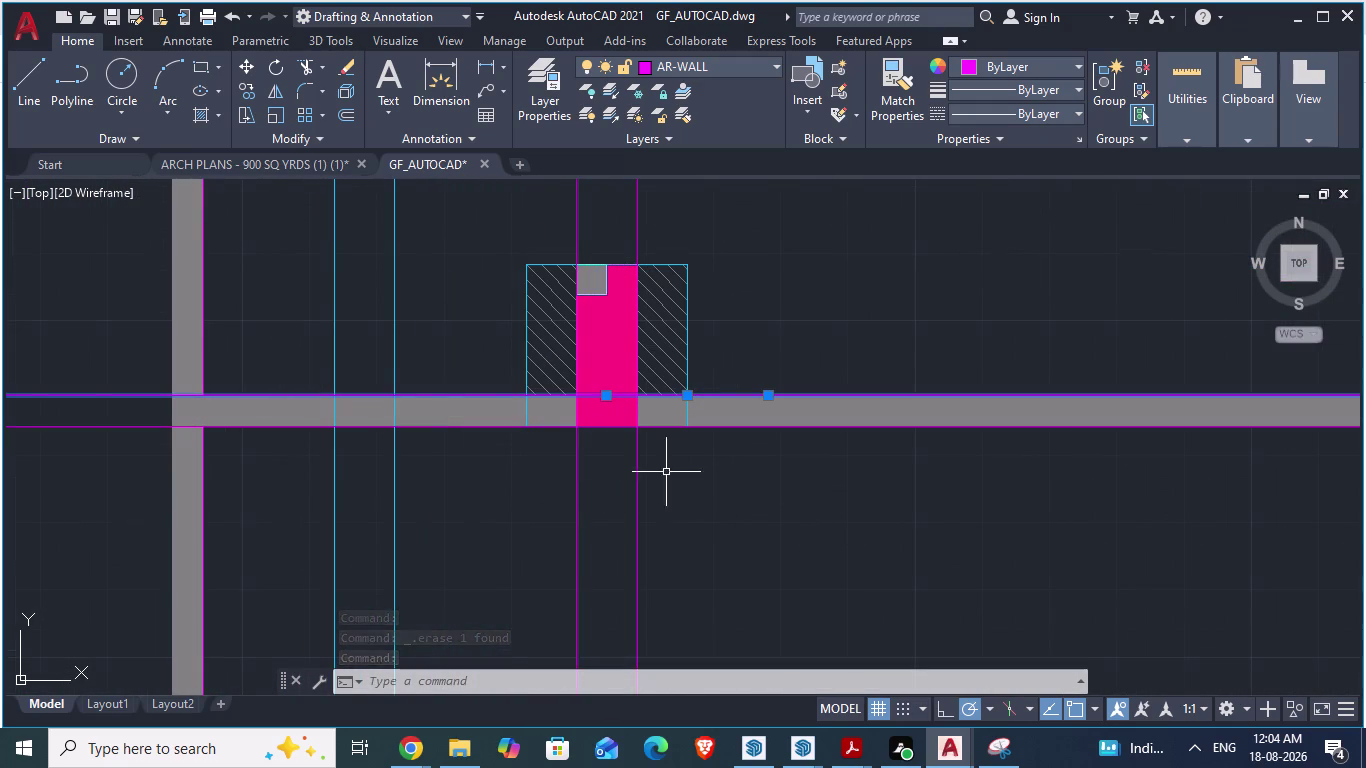
Delete another selected line near the column on the wall band.
scroll(down, 3)
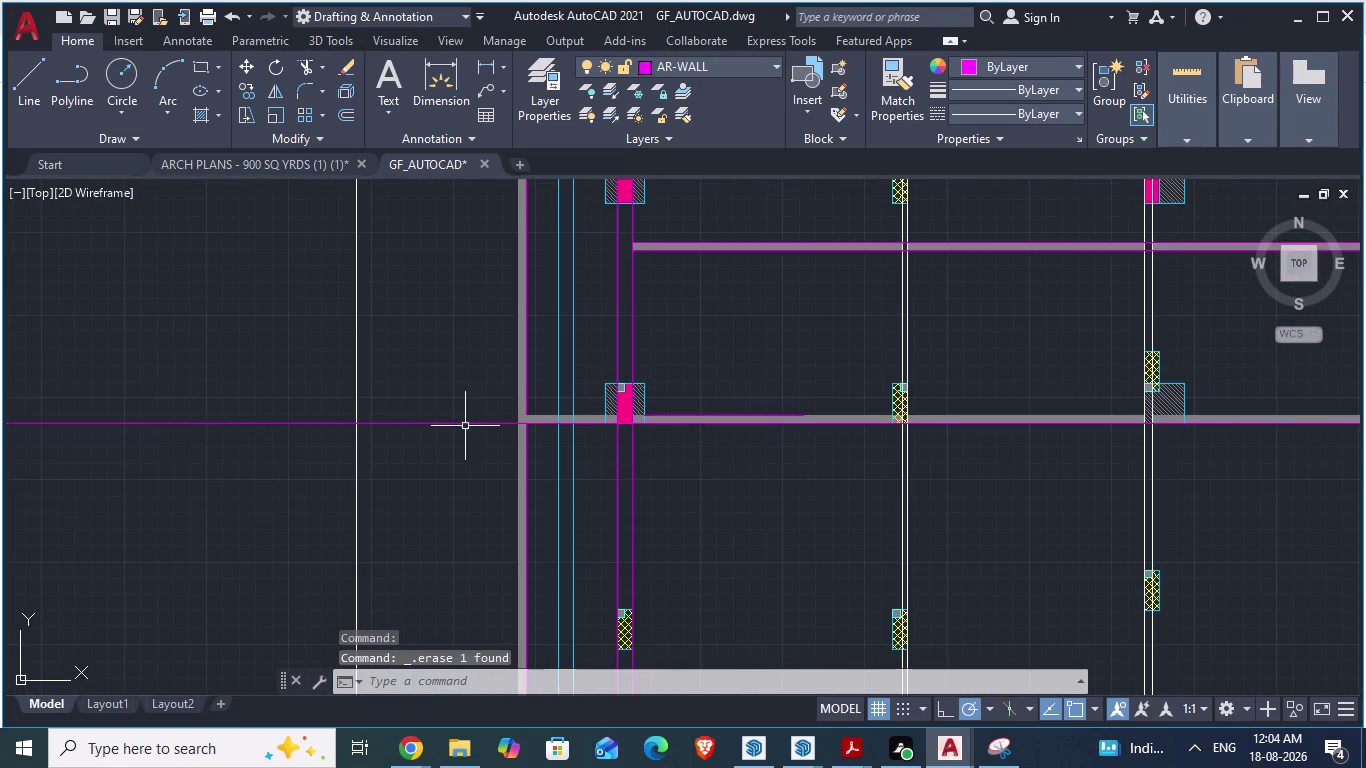
click(459, 426)
key(Delete)
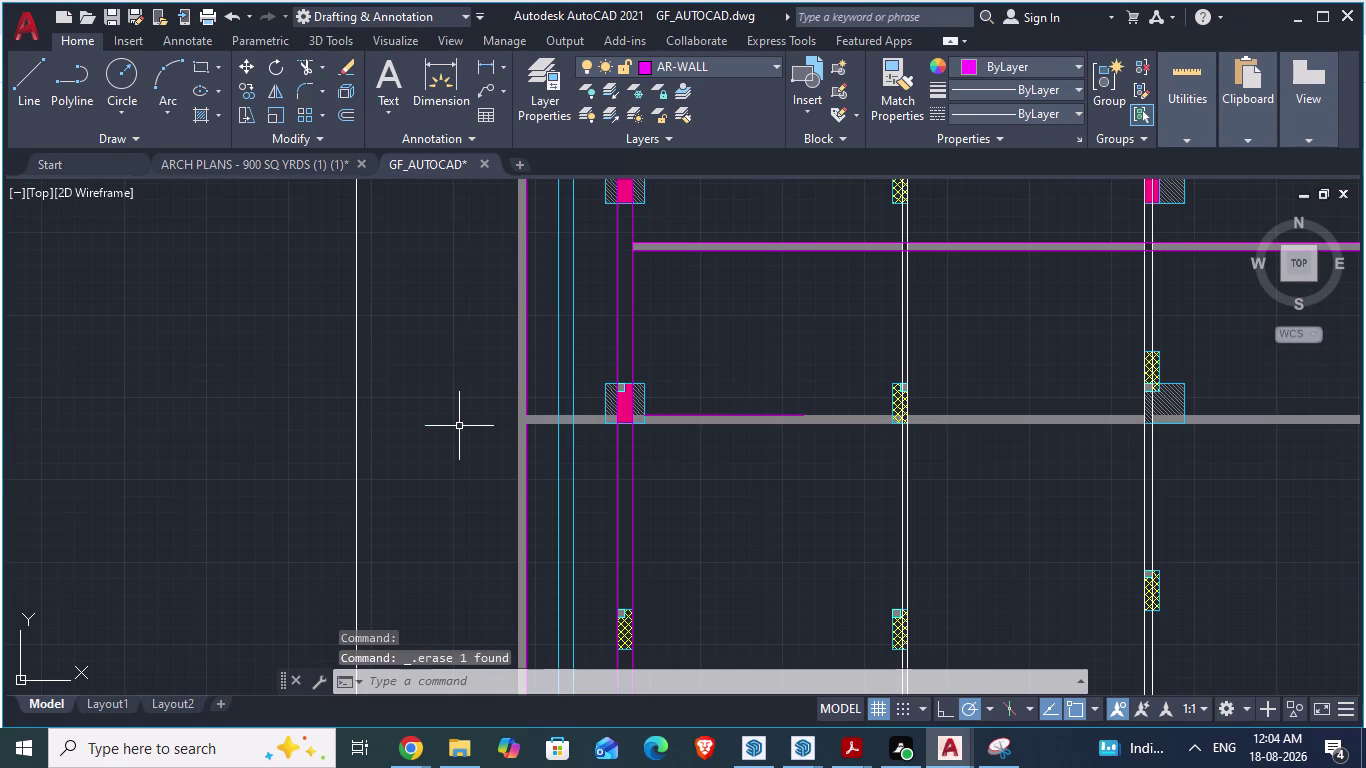
scroll(up, 3)
scroll(up, 3)
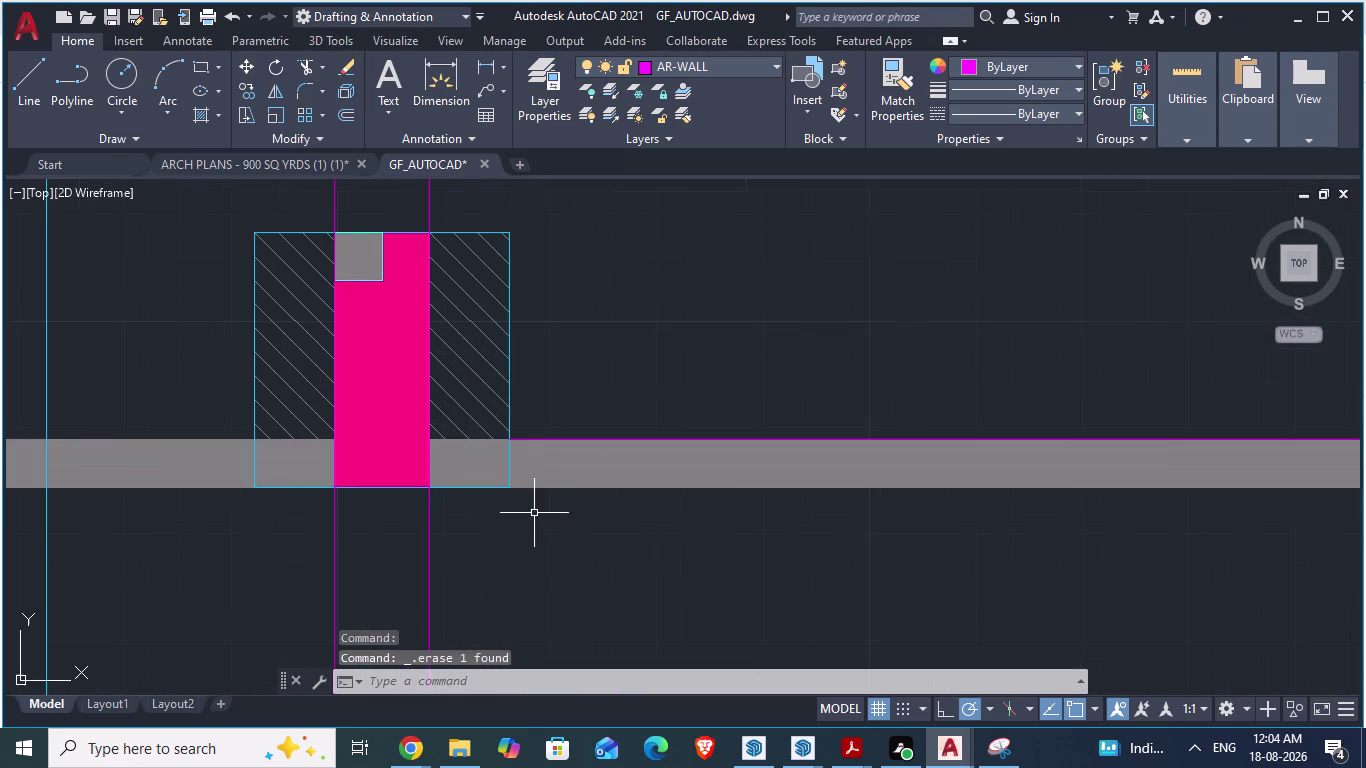
key(l)
key(Return)
Draw a line along the band's lower edge from the column corner to the far column edge.
click(510, 487)
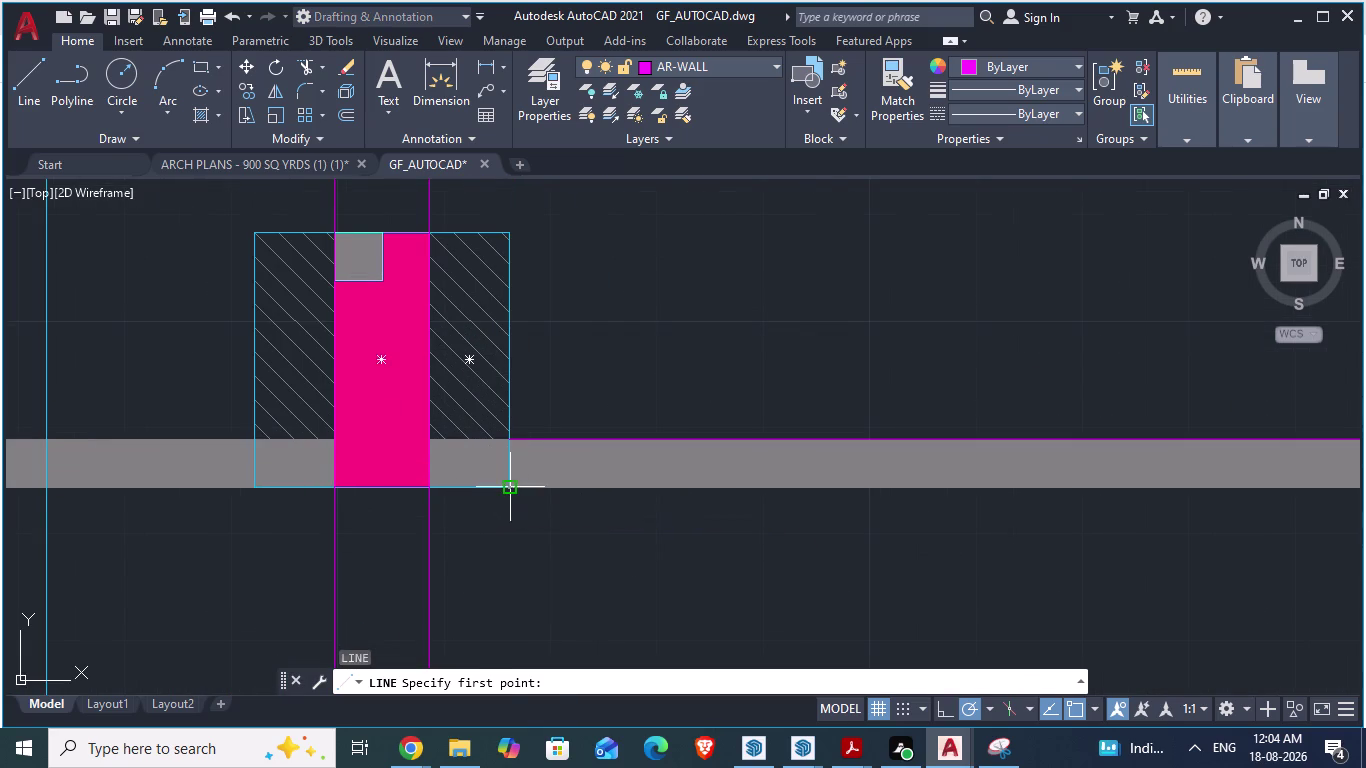
scroll(down, 3)
scroll(down, 3)
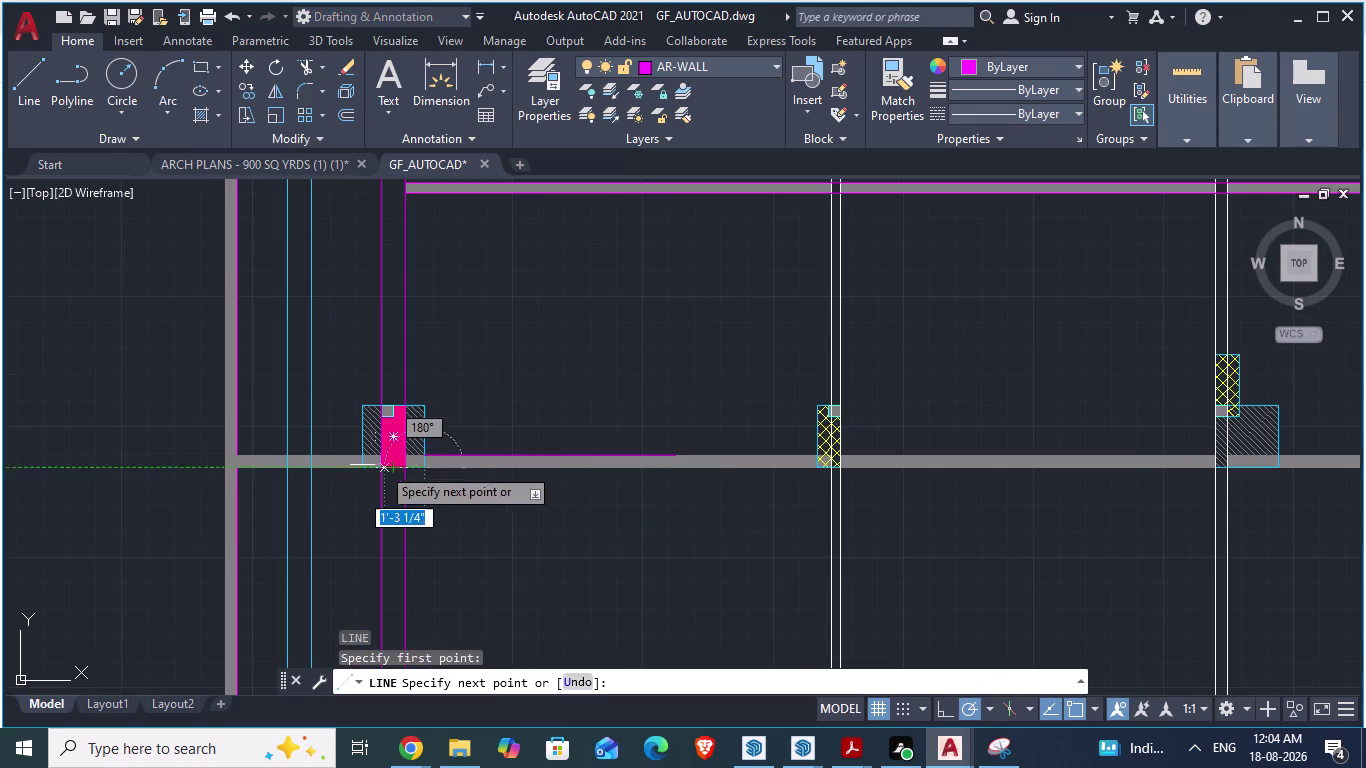
scroll(down, 3)
scroll(down, 3)
scroll(up, 3)
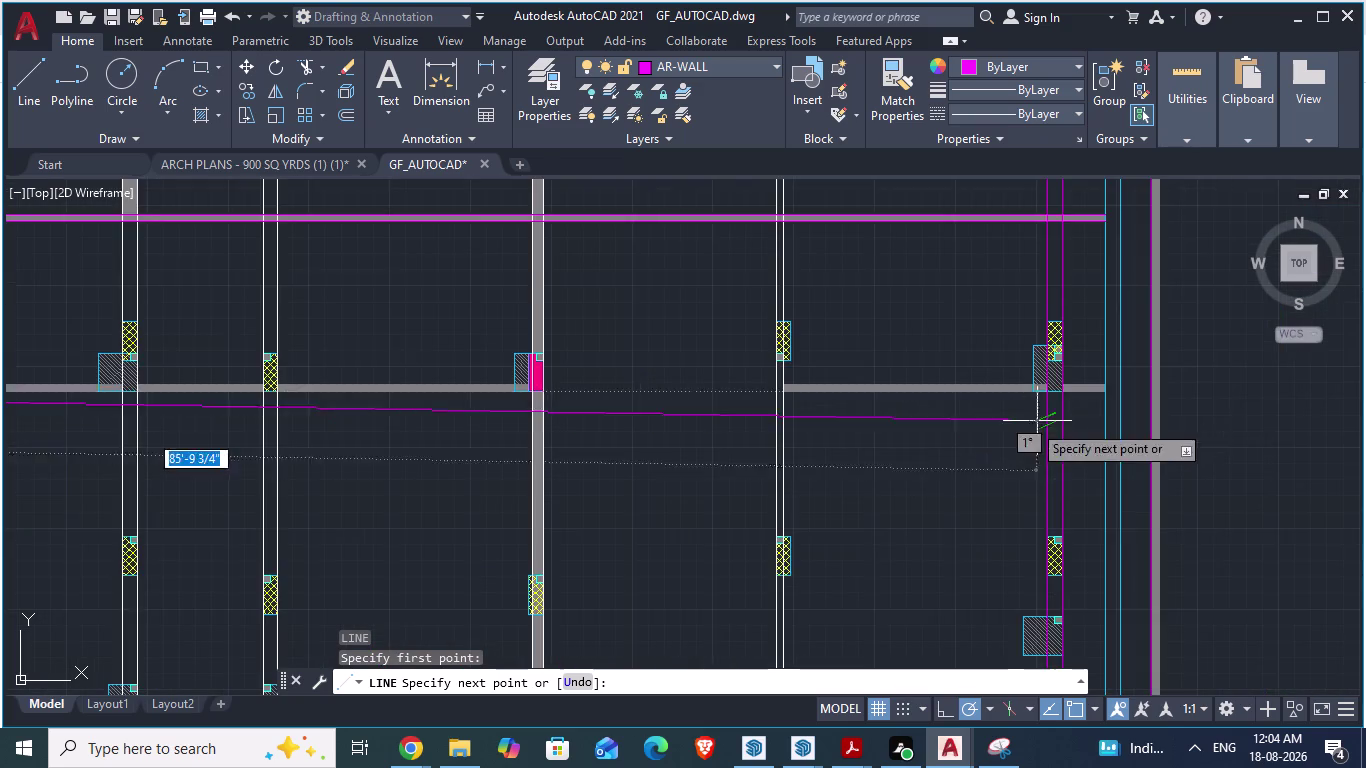
scroll(up, 3)
click(1029, 374)
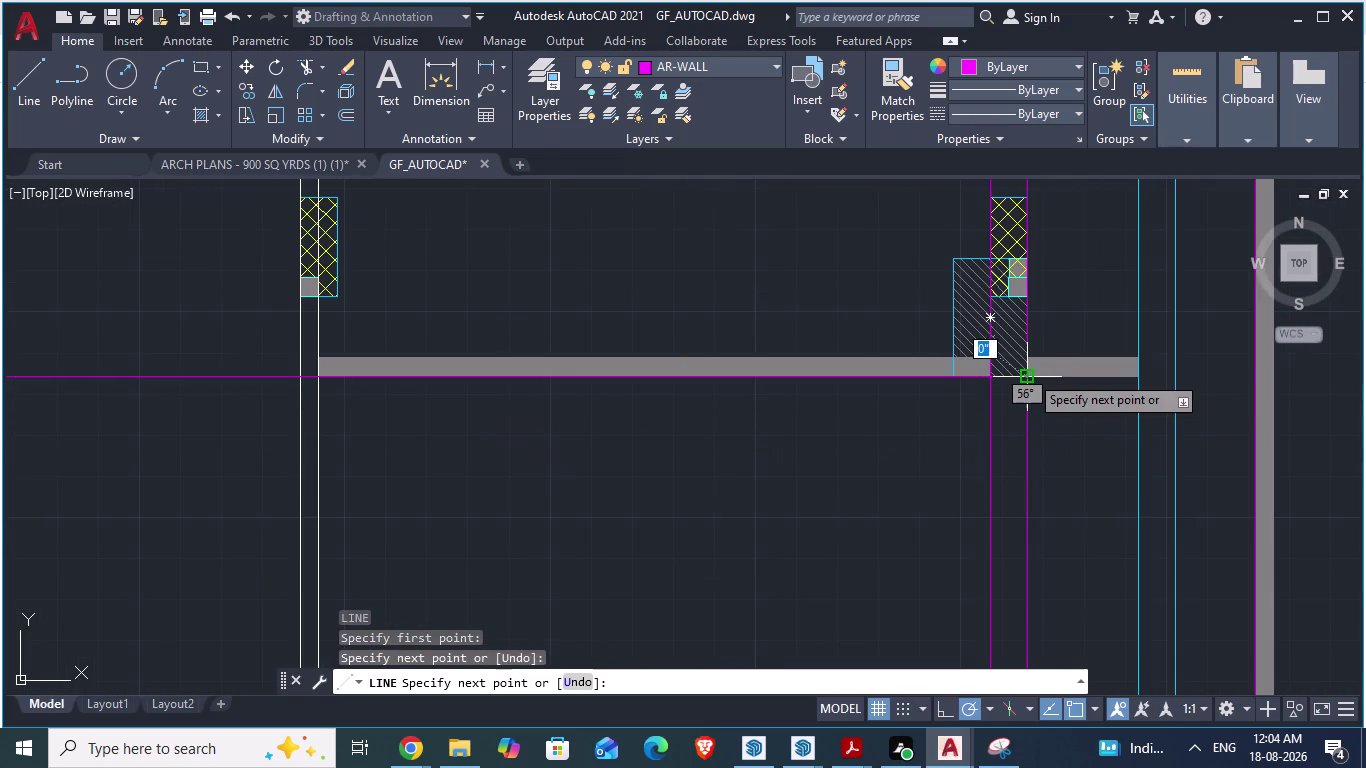
key(Return)
scroll(down, 3)
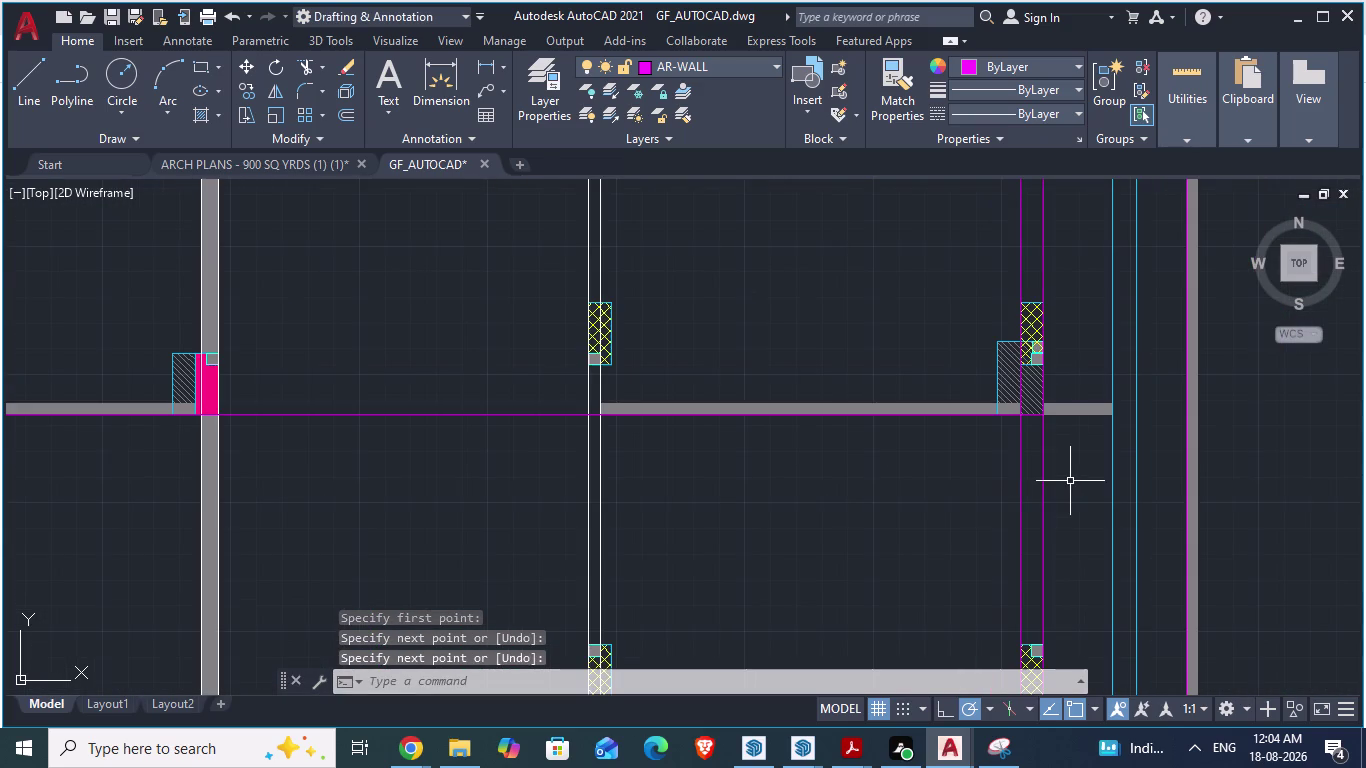
scroll(up, 3)
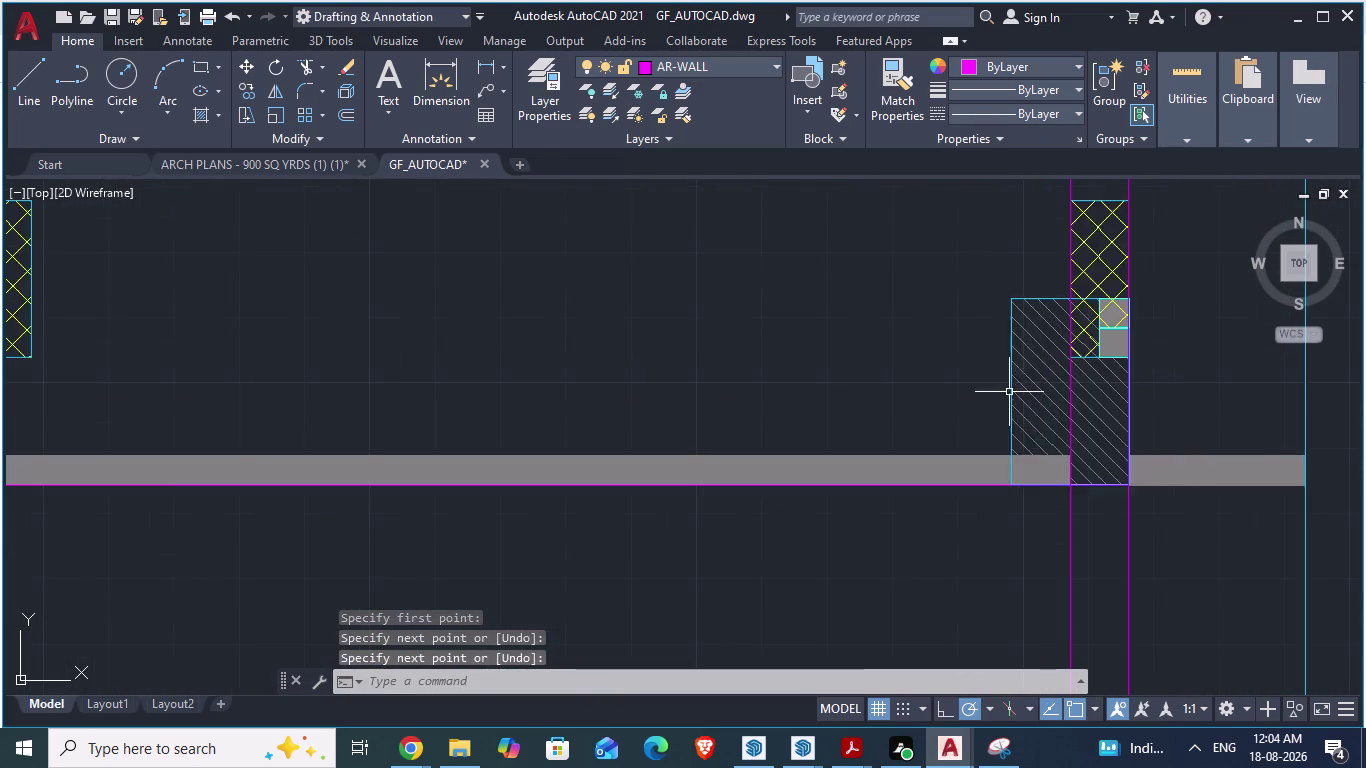
scroll(down, 3)
scroll(down, 3)
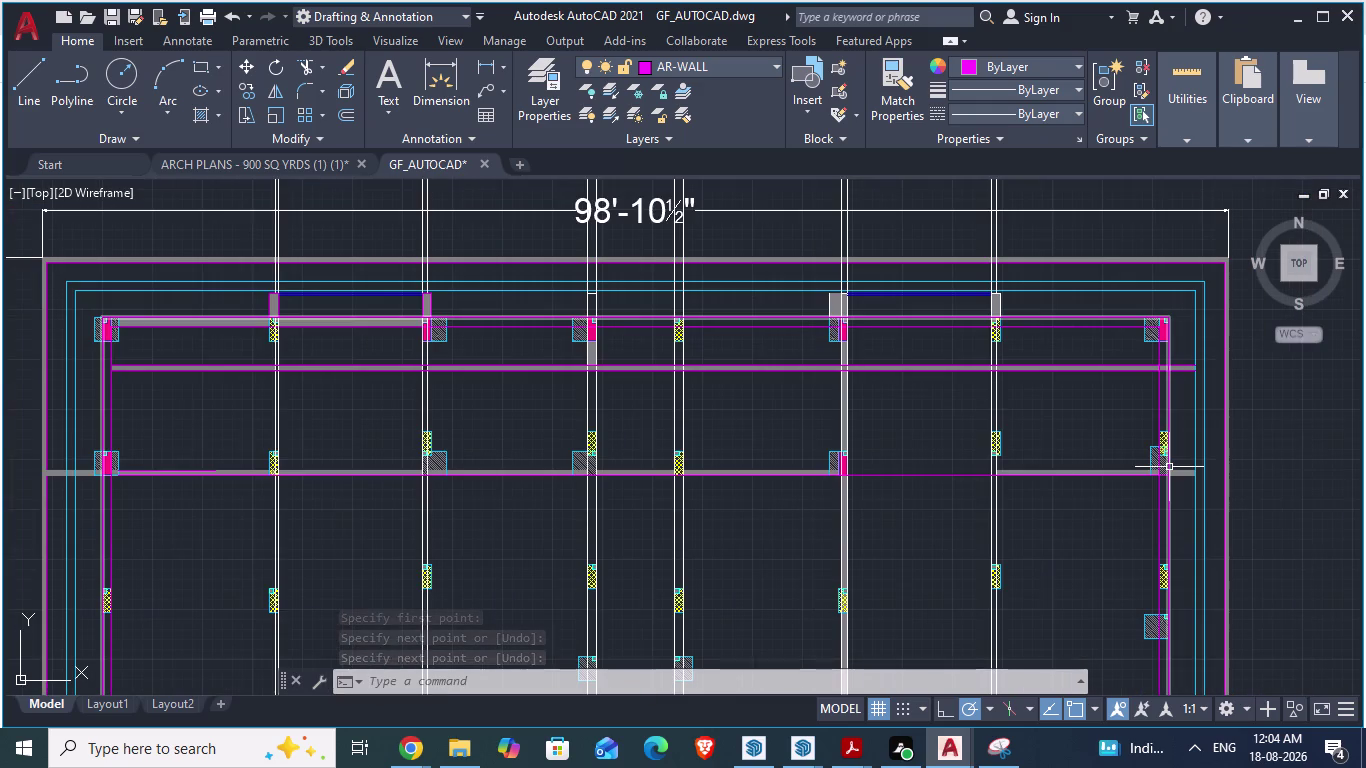
scroll(up, 3)
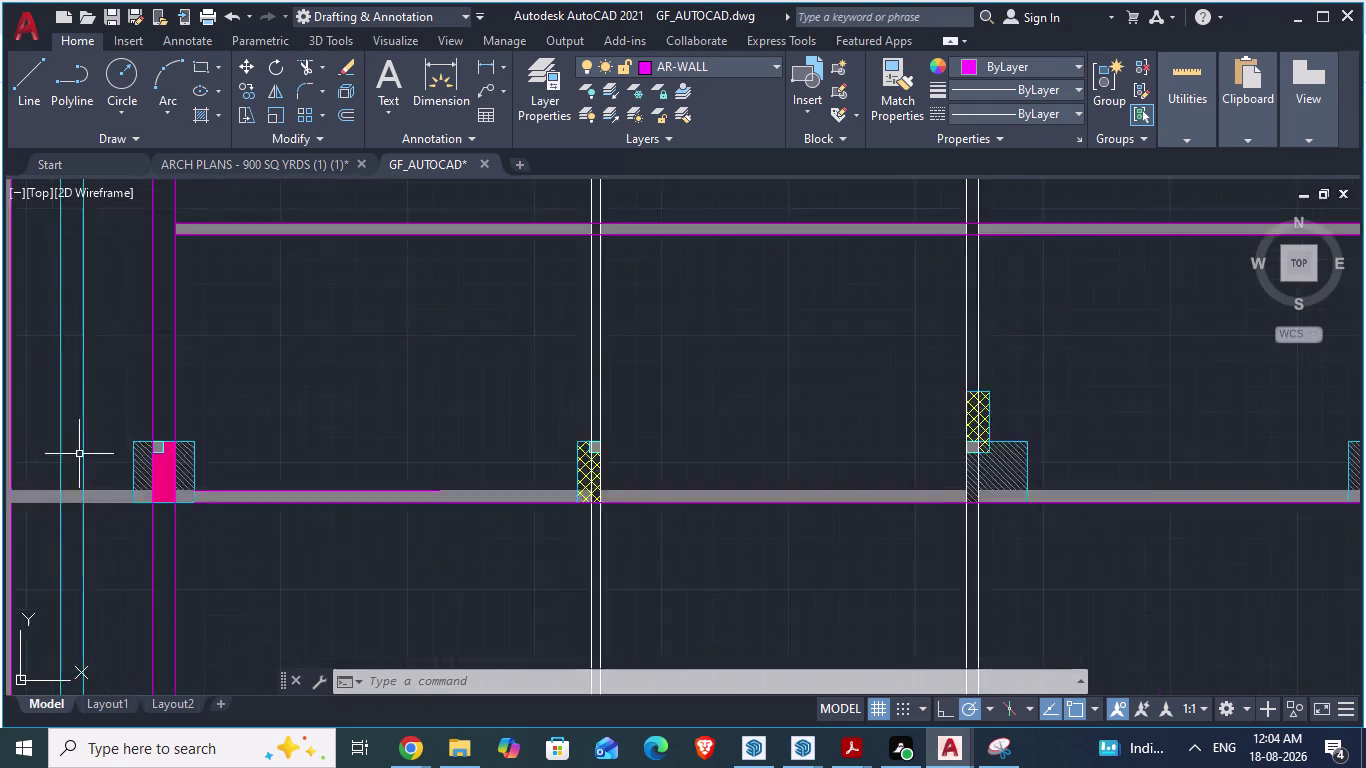
scroll(up, 3)
scroll(down, 3)
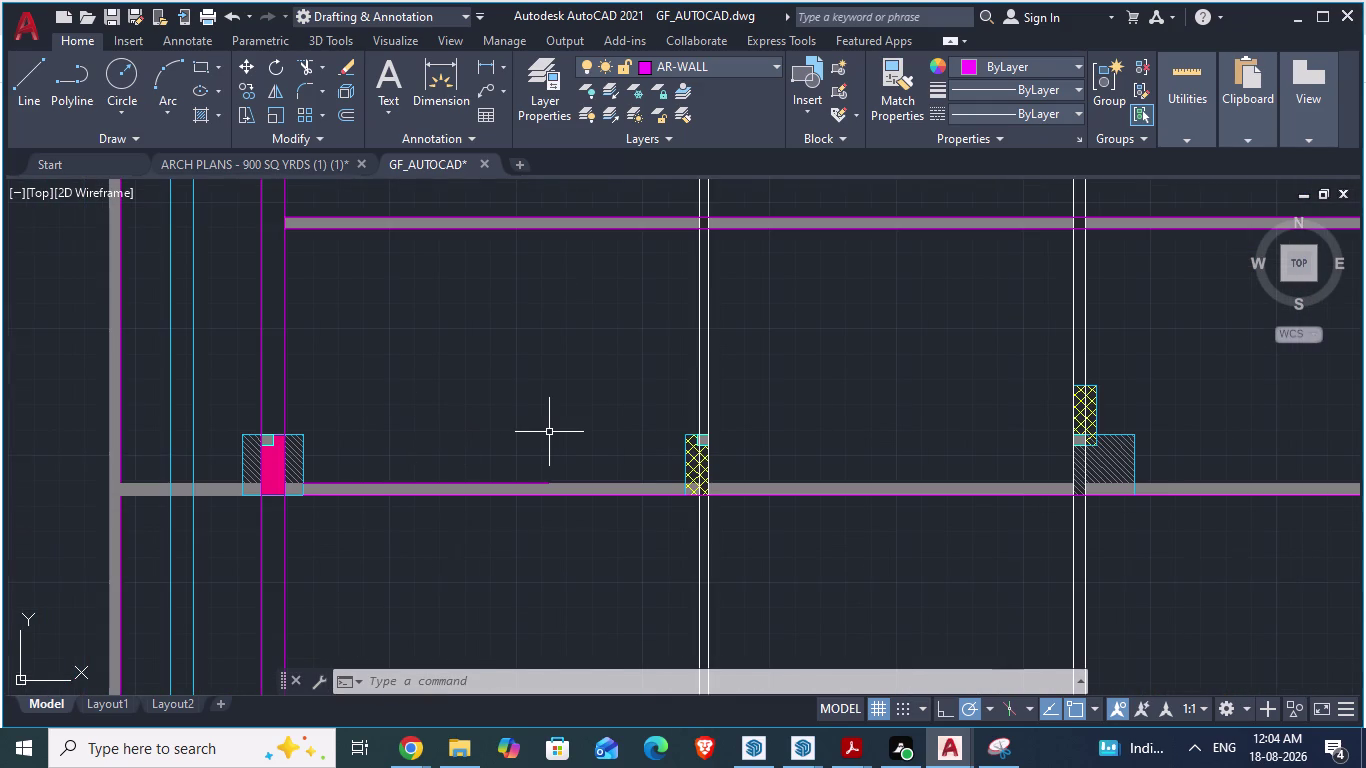
scroll(up, 3)
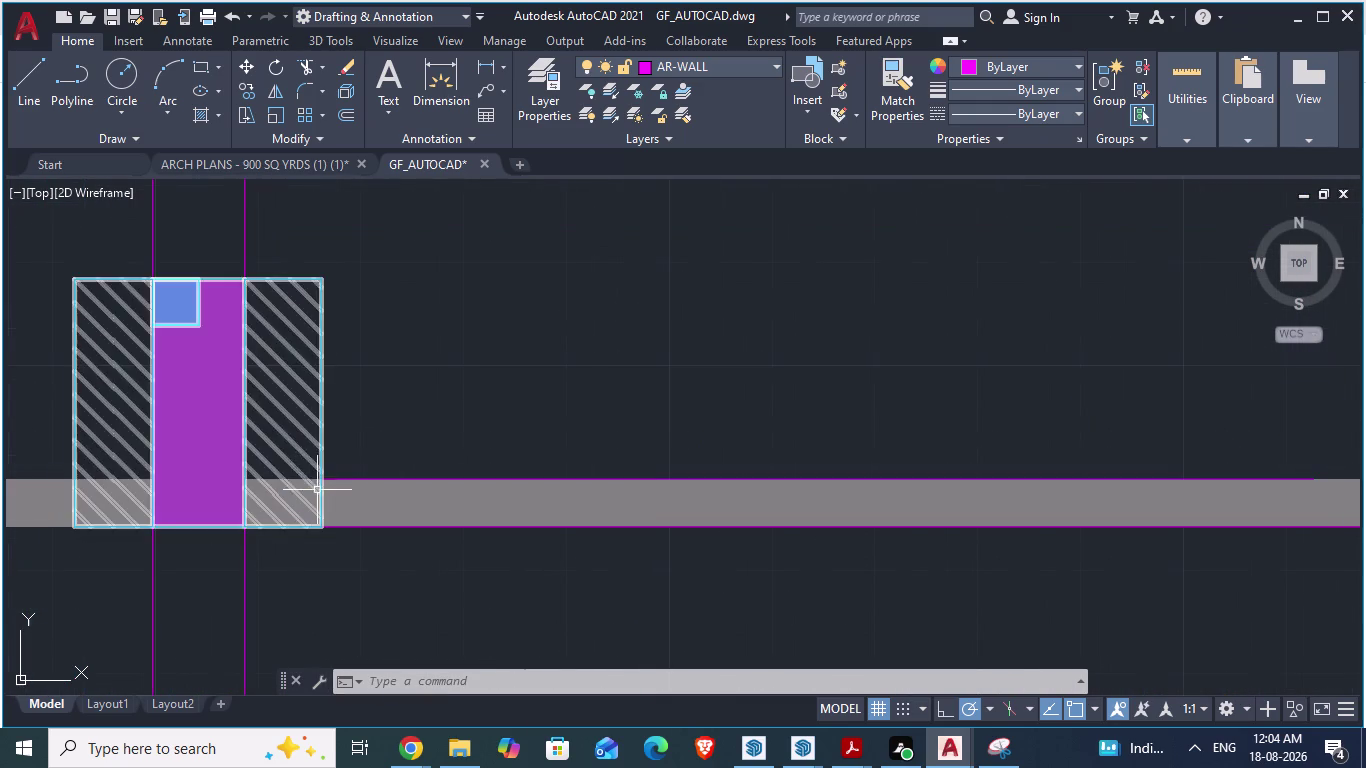
Draw a second lower-edge line from another column corner to the next column edge.
key(space)
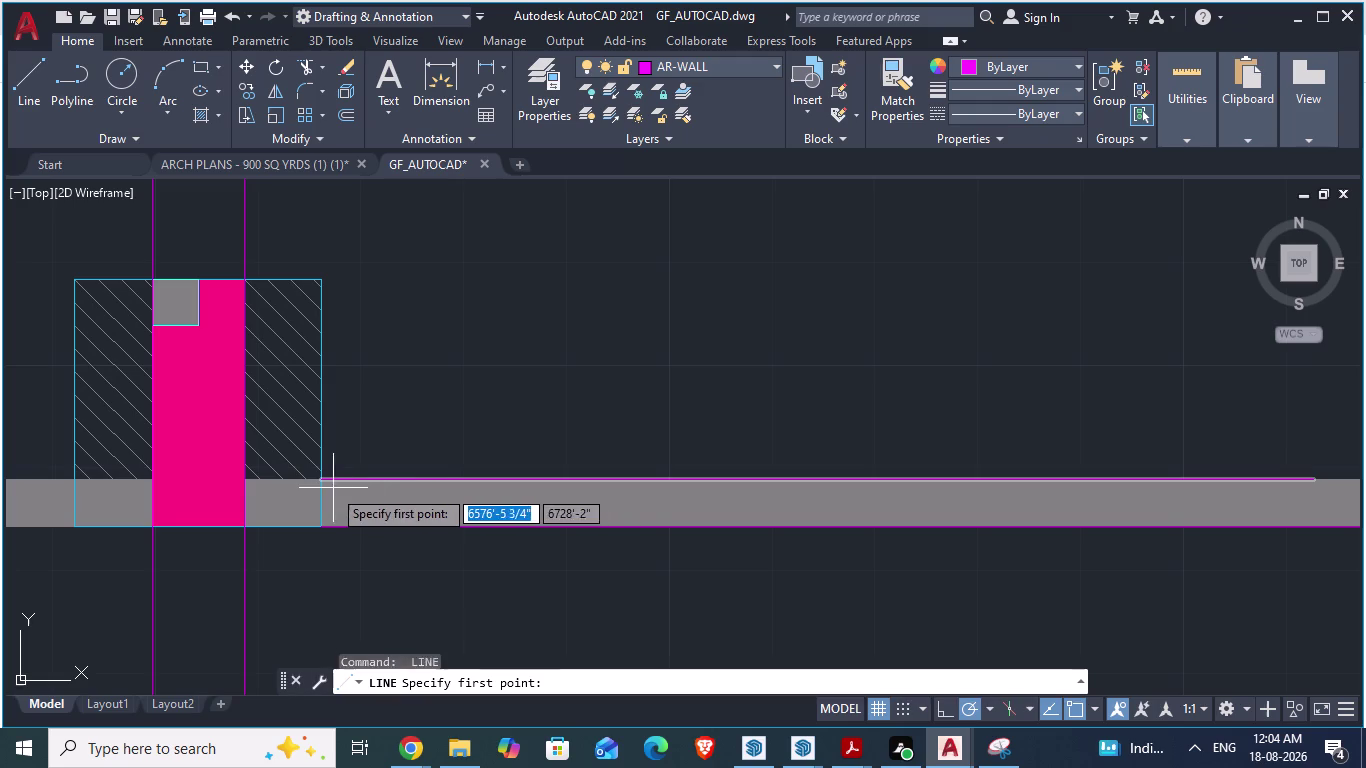
click(324, 480)
scroll(down, 3)
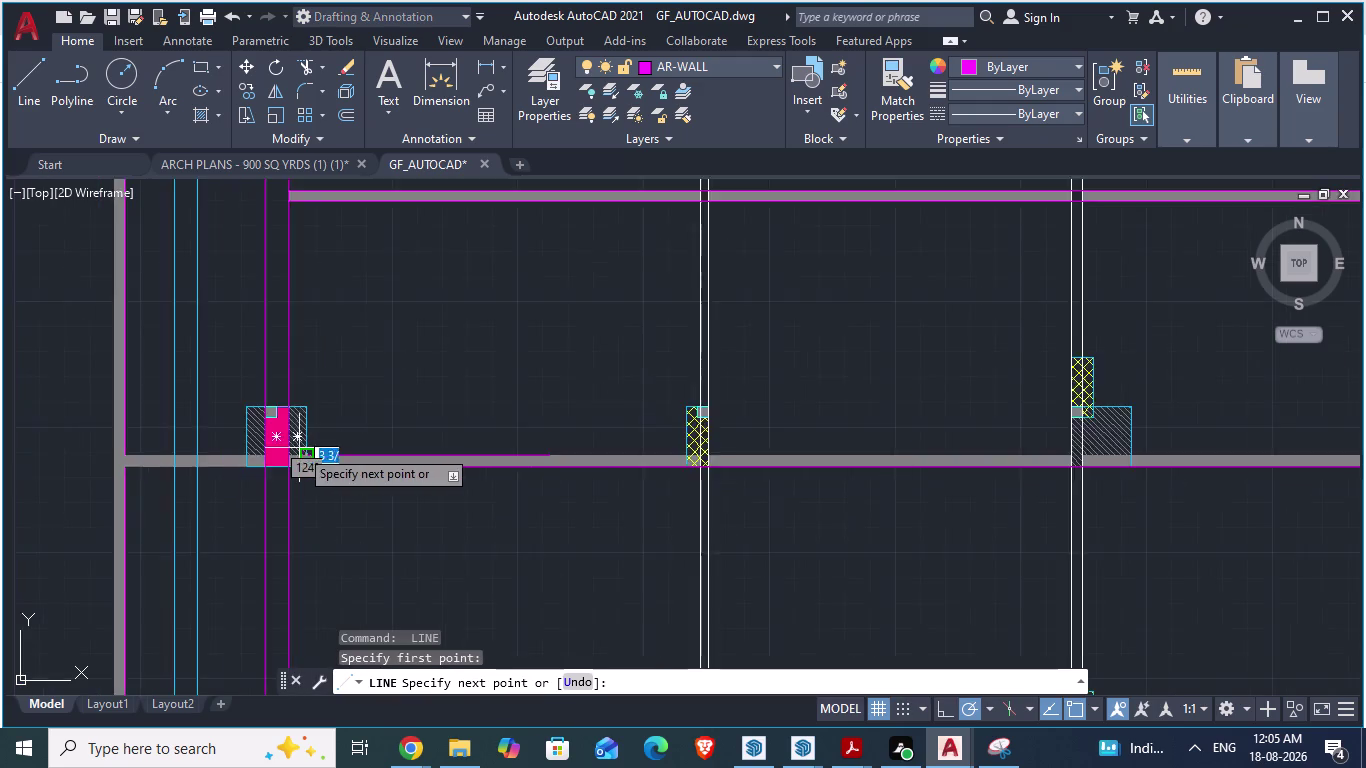
scroll(down, 3)
scroll(up, 3)
scroll(down, 3)
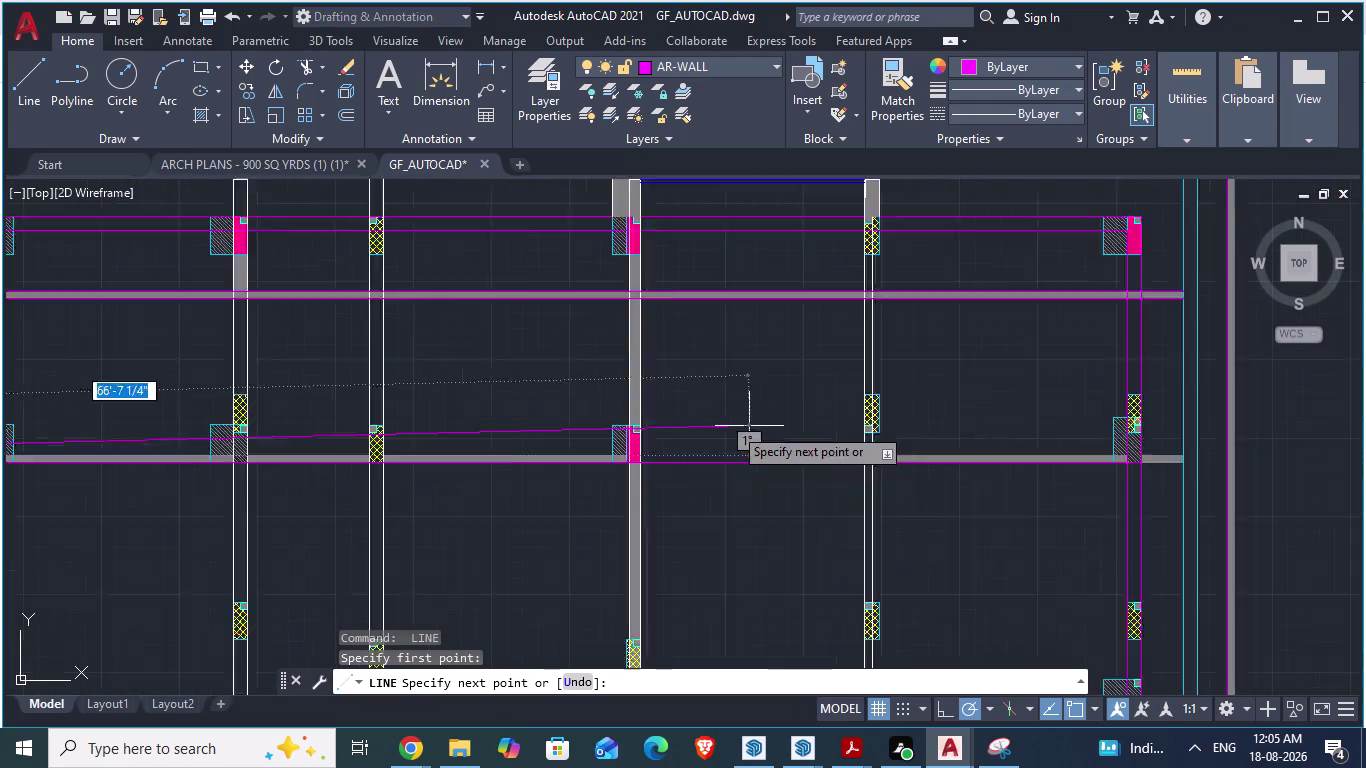
scroll(down, 3)
scroll(up, 3)
scroll(up, 3)
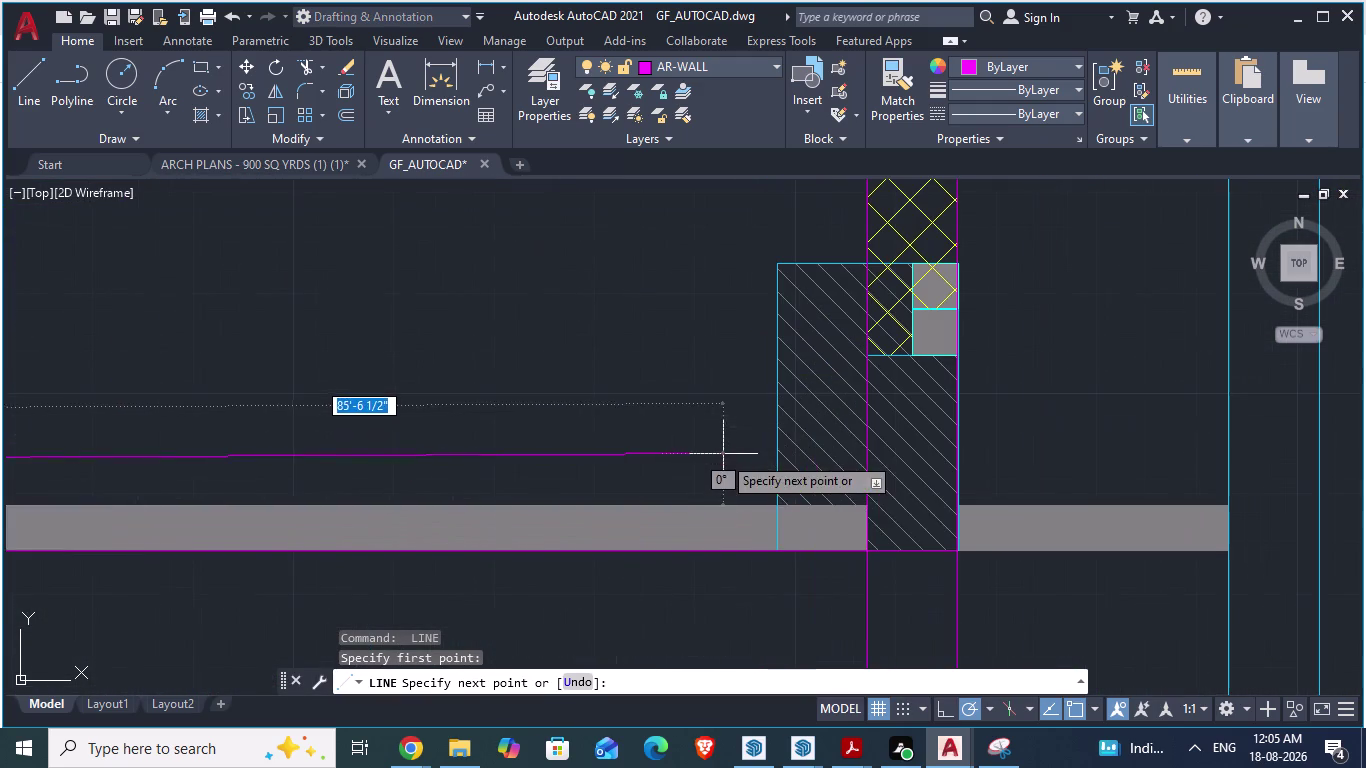
click(781, 505)
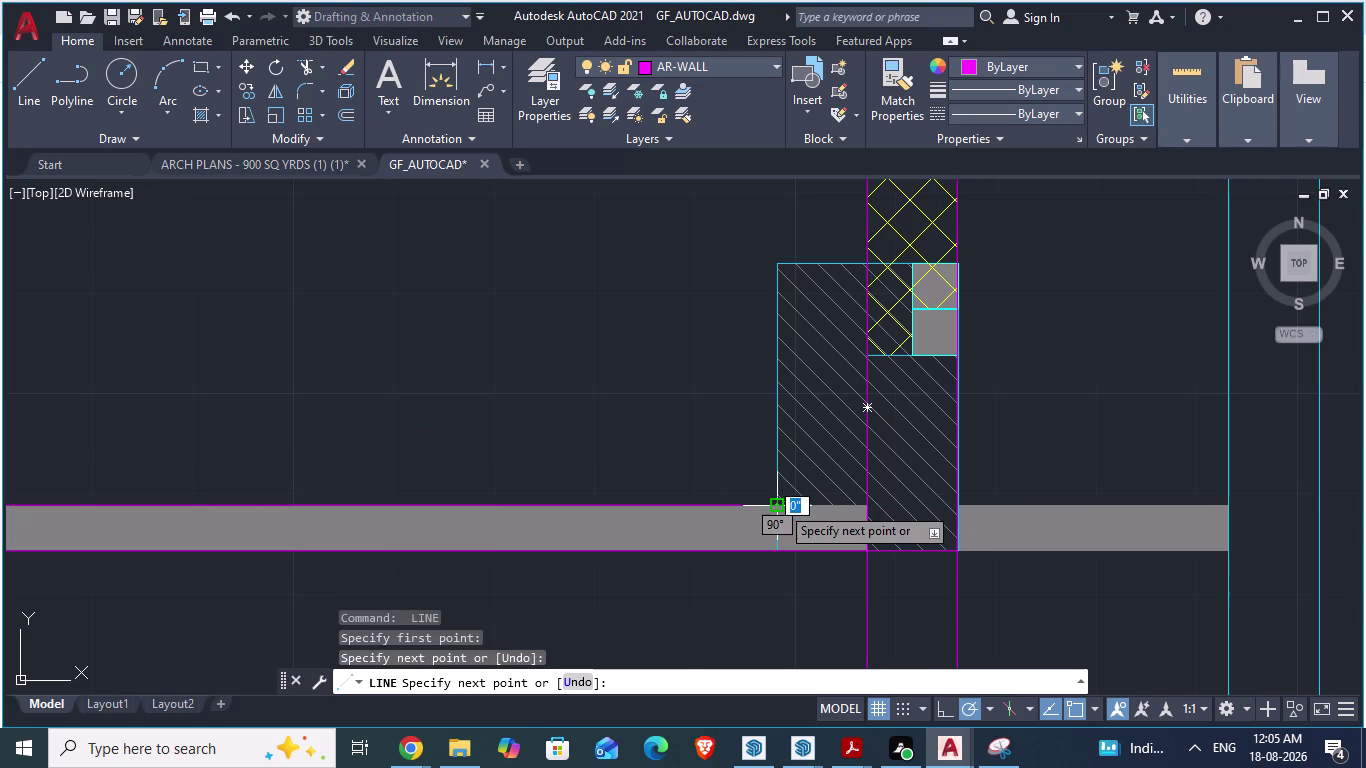
key(Return)
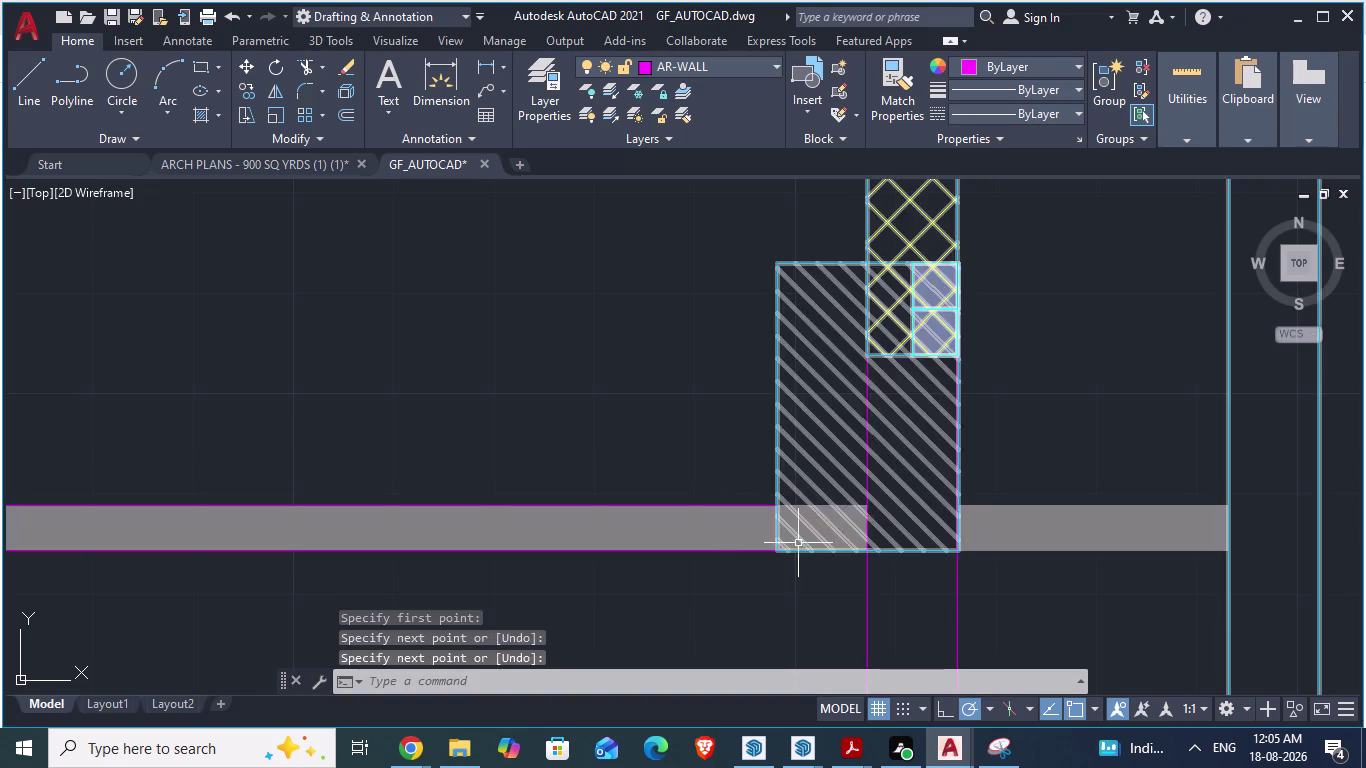
key(Escape)
Erase the gray wall-band hatch crossing the column and check the result.
click(678, 536)
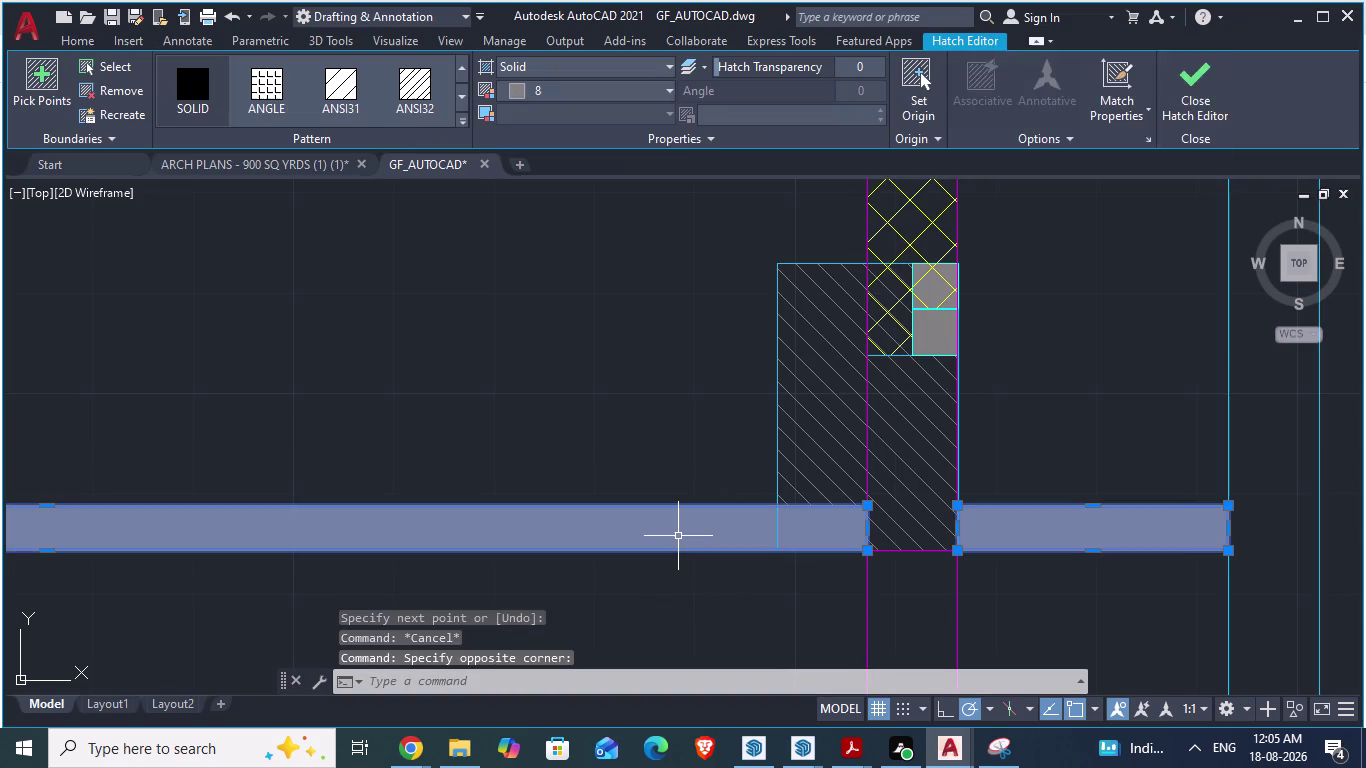
key(Delete)
scroll(down, 3)
scroll(down, 3)
scroll(down, 3)
scroll(down, 3)
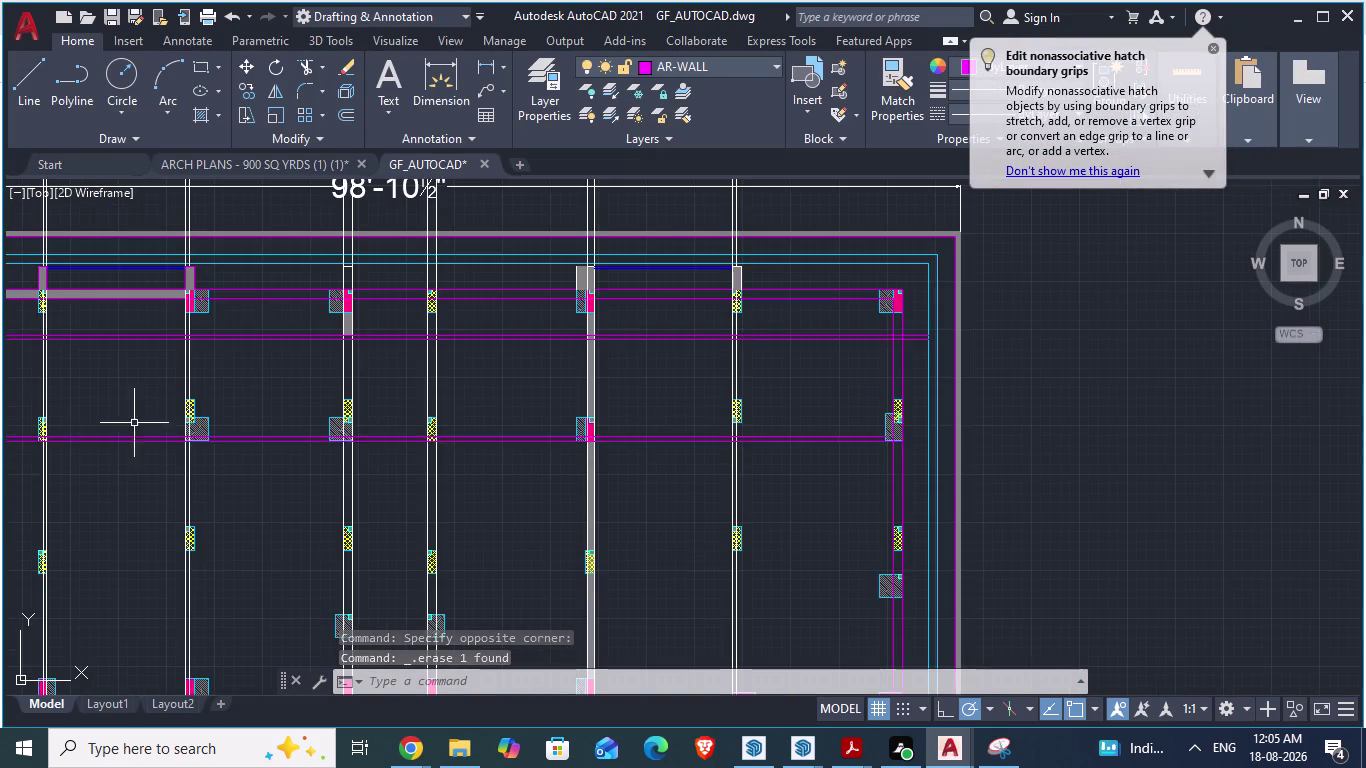
scroll(up, 3)
scroll(down, 3)
scroll(up, 3)
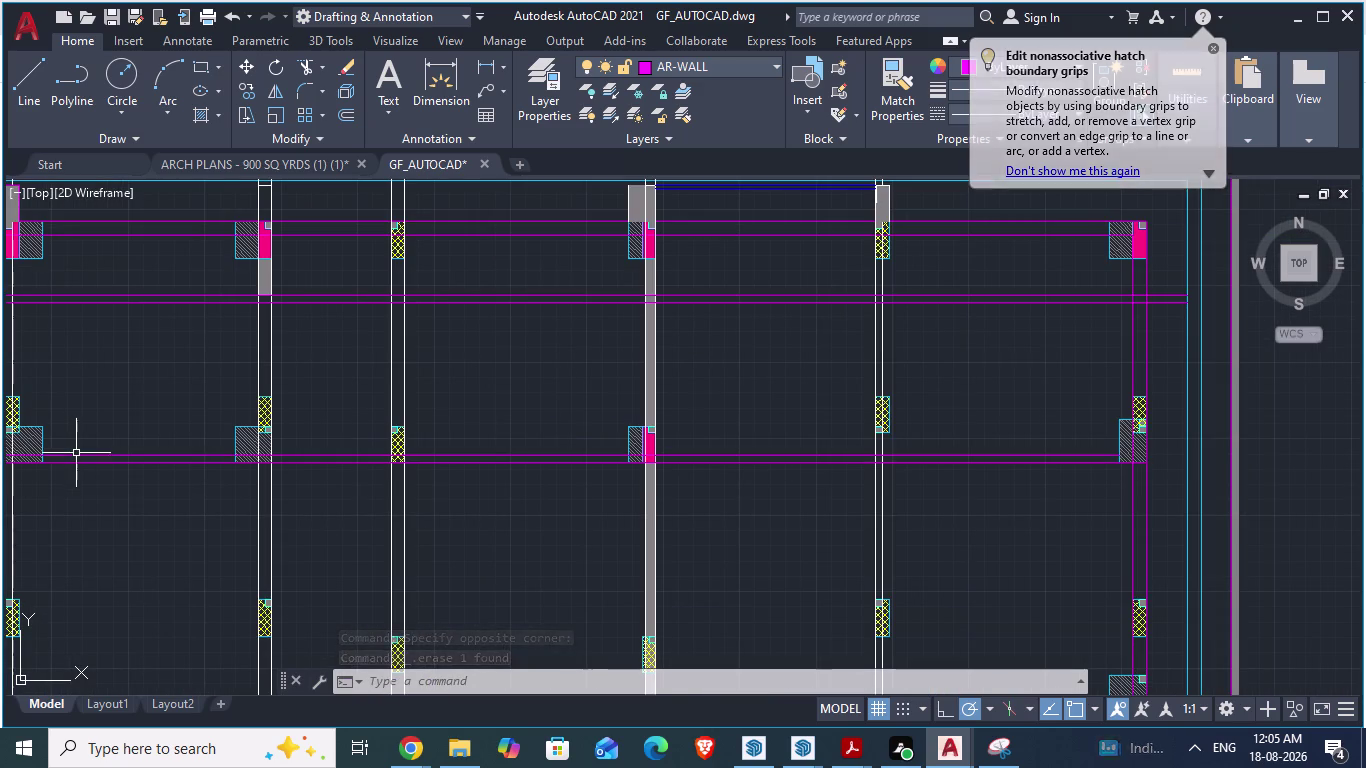
scroll(up, 3)
scroll(down, 3)
scroll(up, 3)
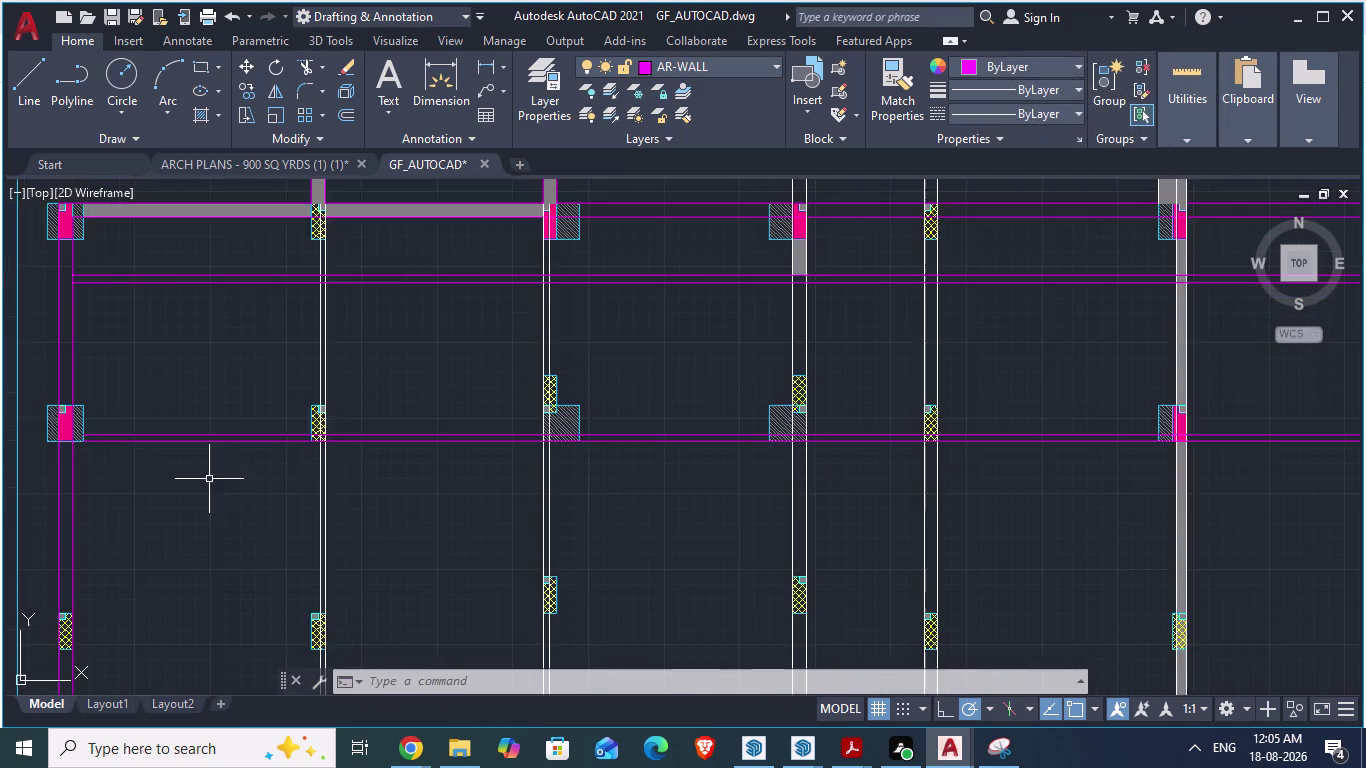
scroll(up, 3)
Pick the line along the wall band, then cancel the selection.
click(92, 394)
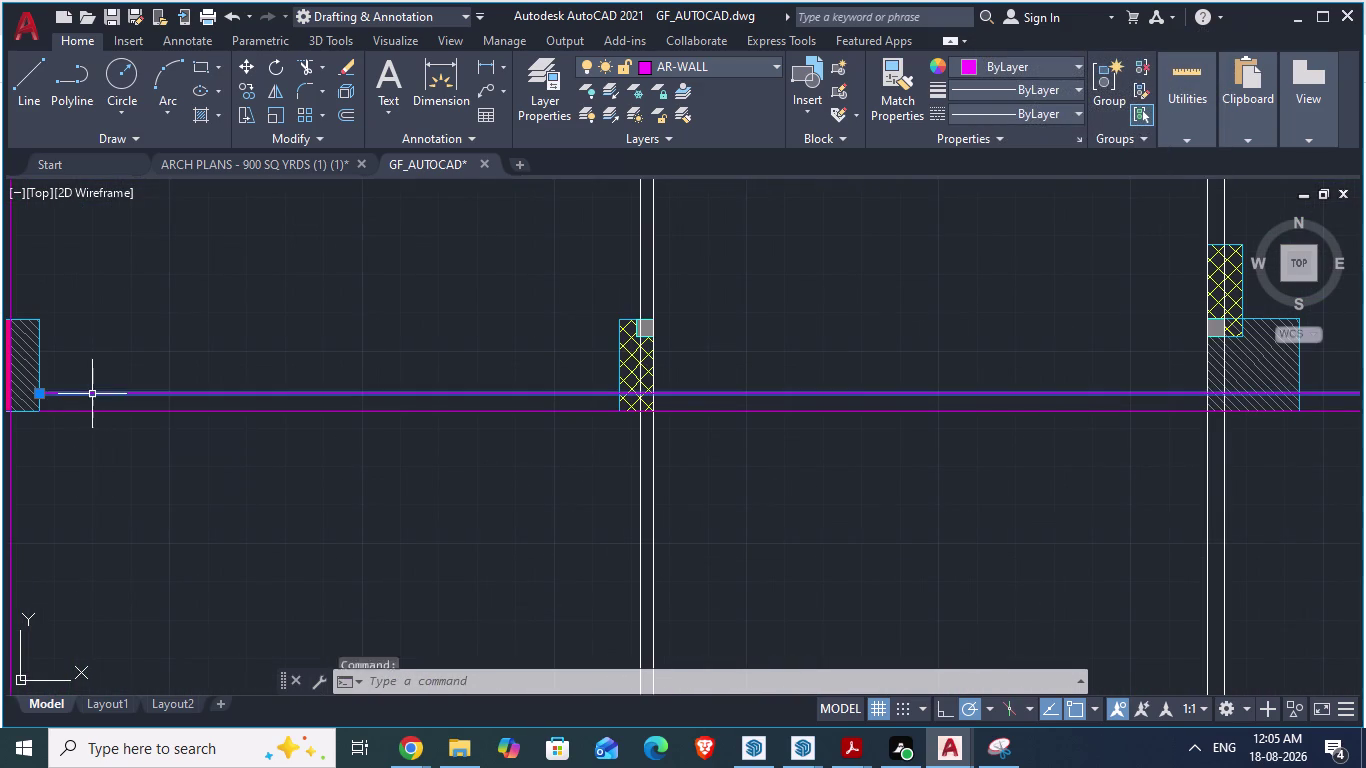
click(286, 393)
click(295, 413)
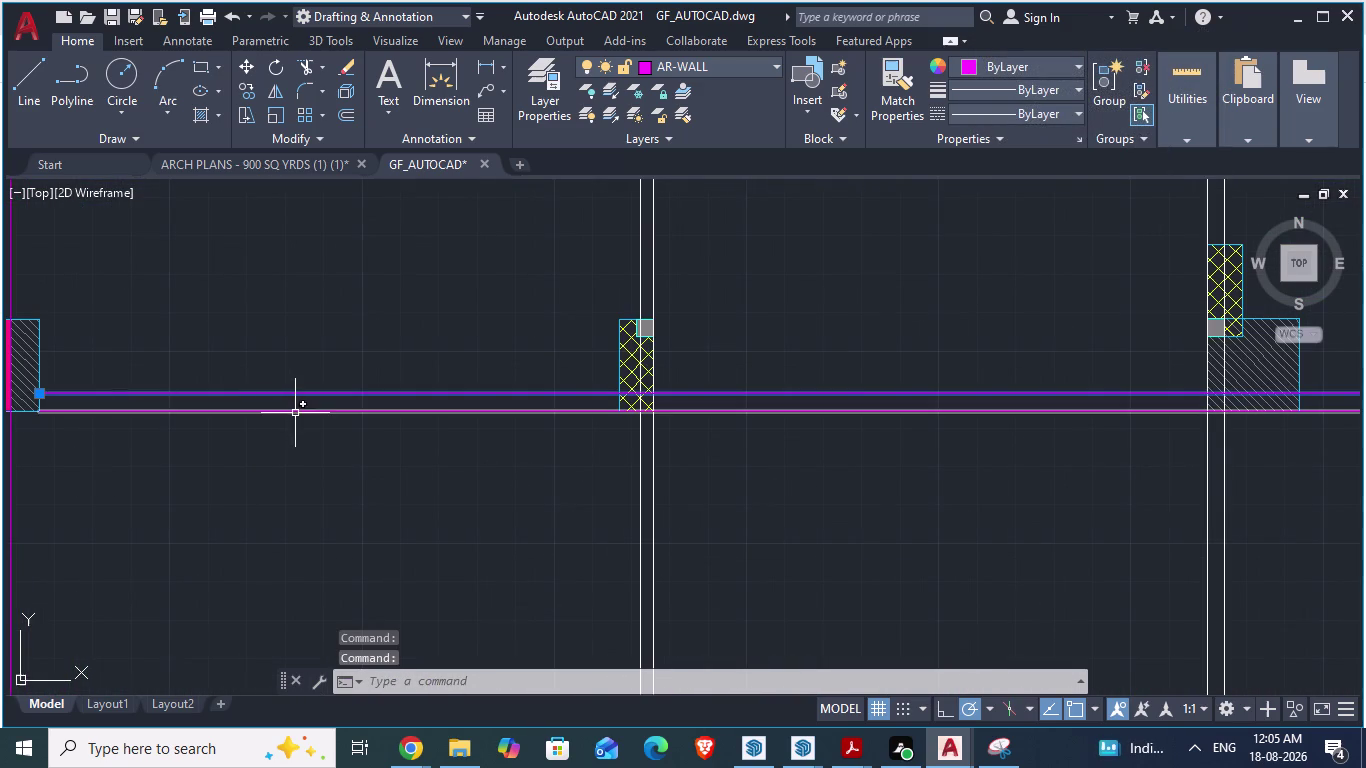
key(Escape)
scroll(down, 3)
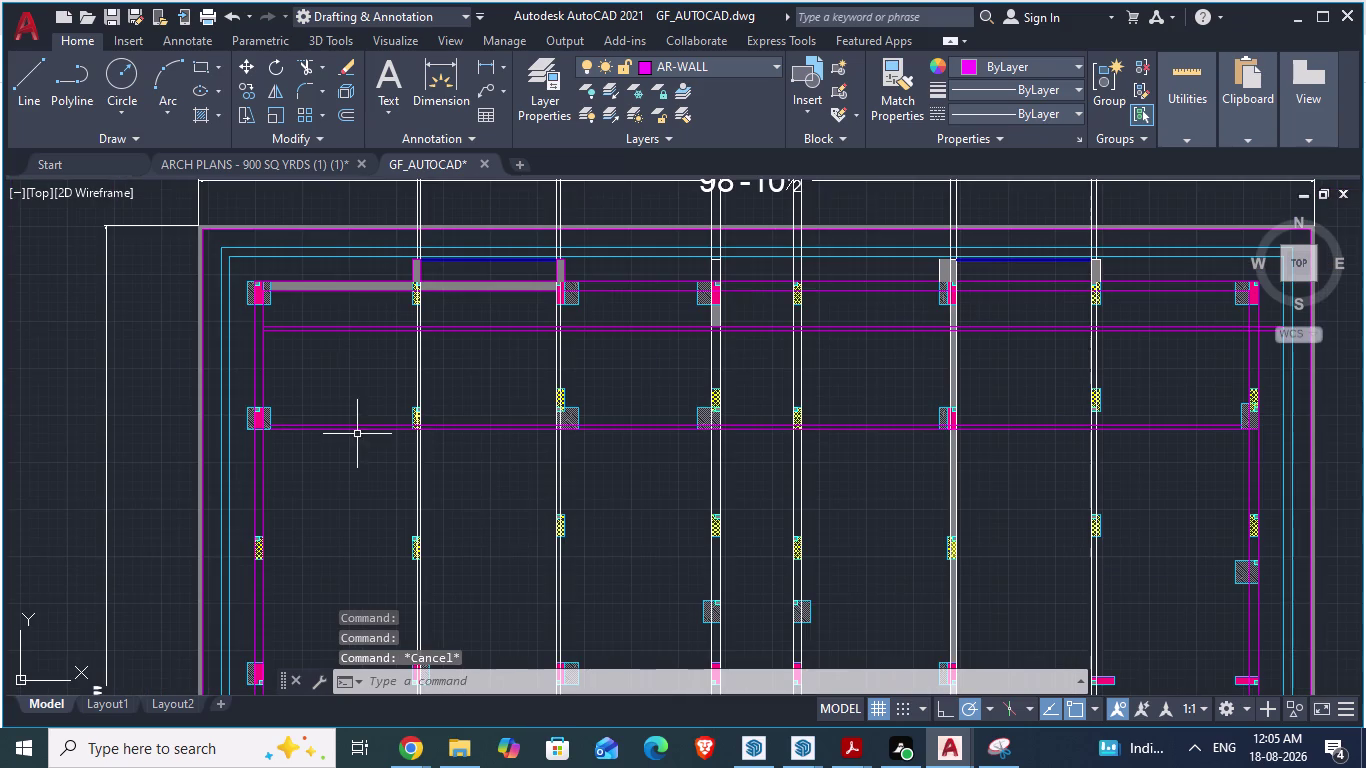
scroll(up, 3)
scroll(down, 3)
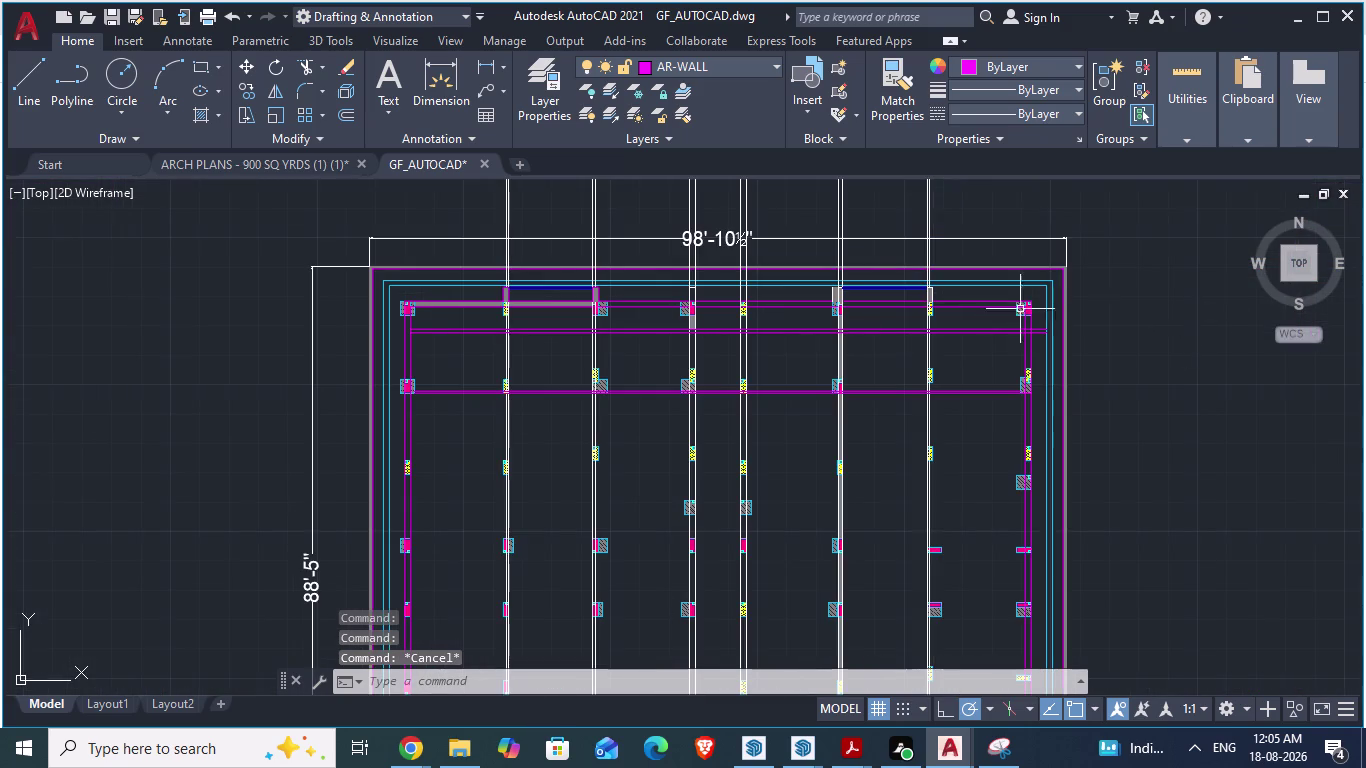
scroll(up, 3)
scroll(up, 3)
Trim the excess line ends at the columns with two fence drags.
text(tr)
key(Return)
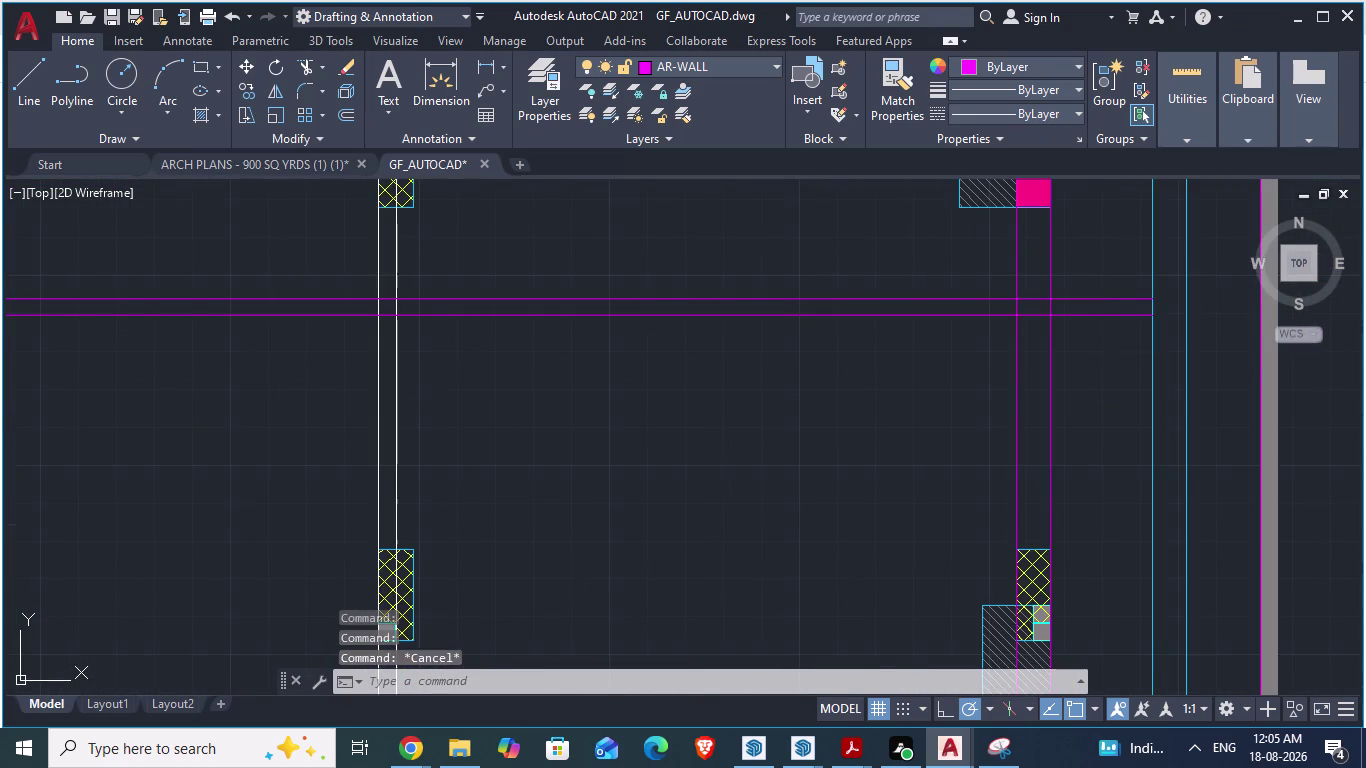
drag(1069, 271, 1083, 332)
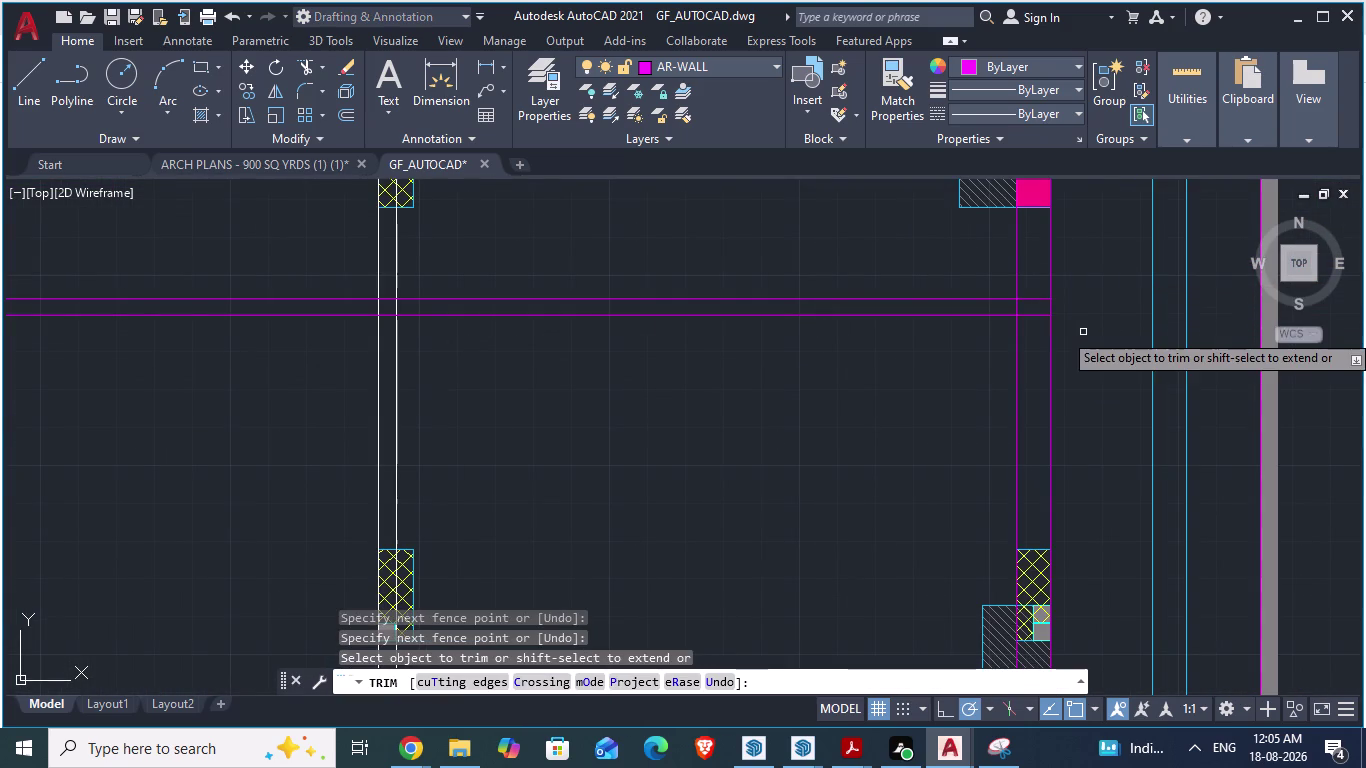
scroll(down, 3)
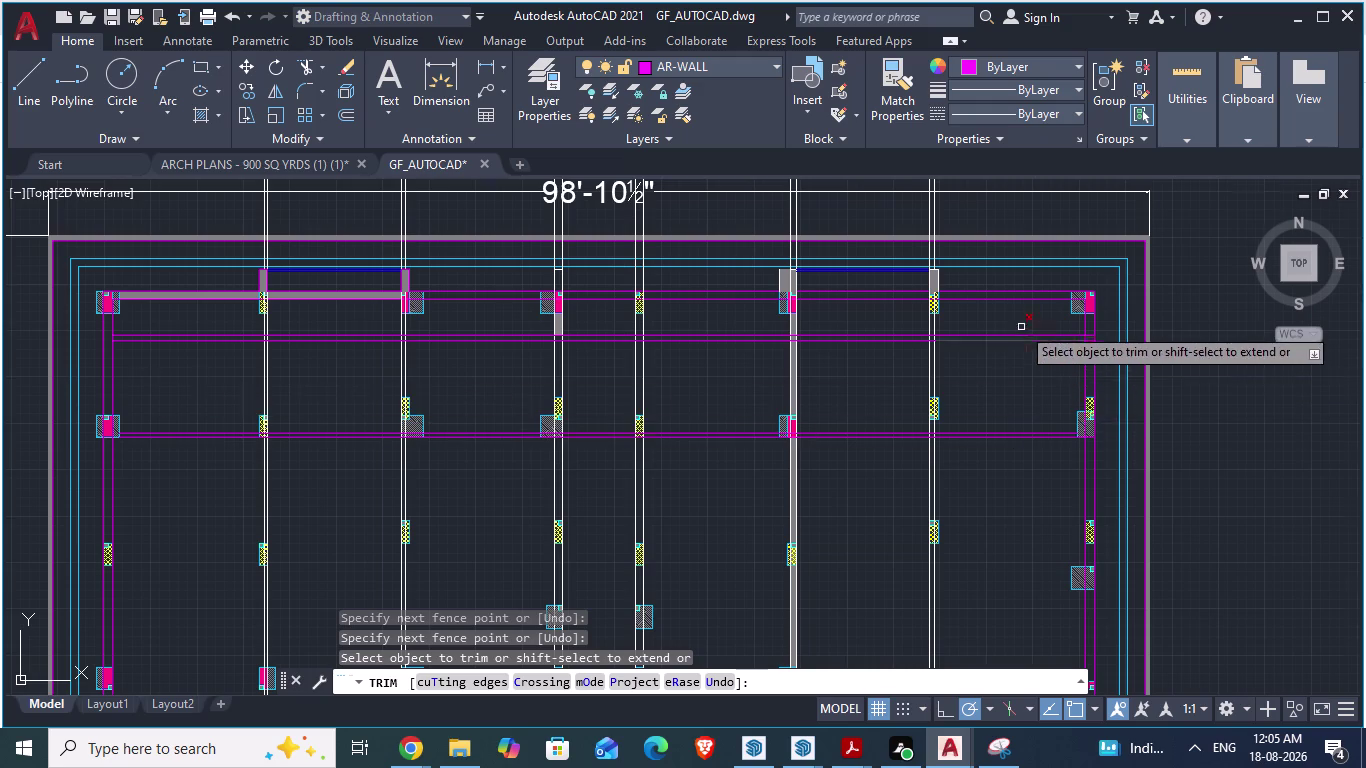
scroll(up, 3)
drag(1190, 346, 1187, 386)
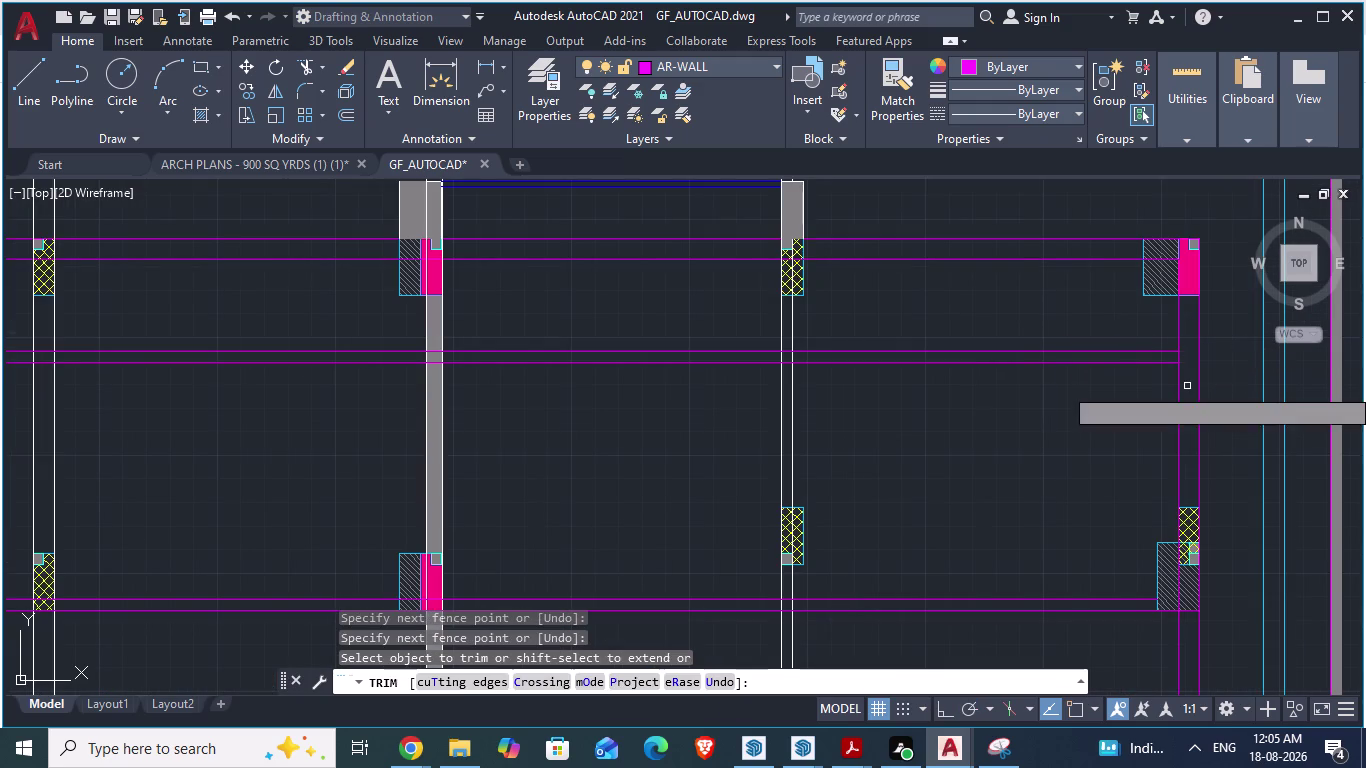
key(Escape)
Save GF_AUTOCAD.dwg.
key(ctrl+s)
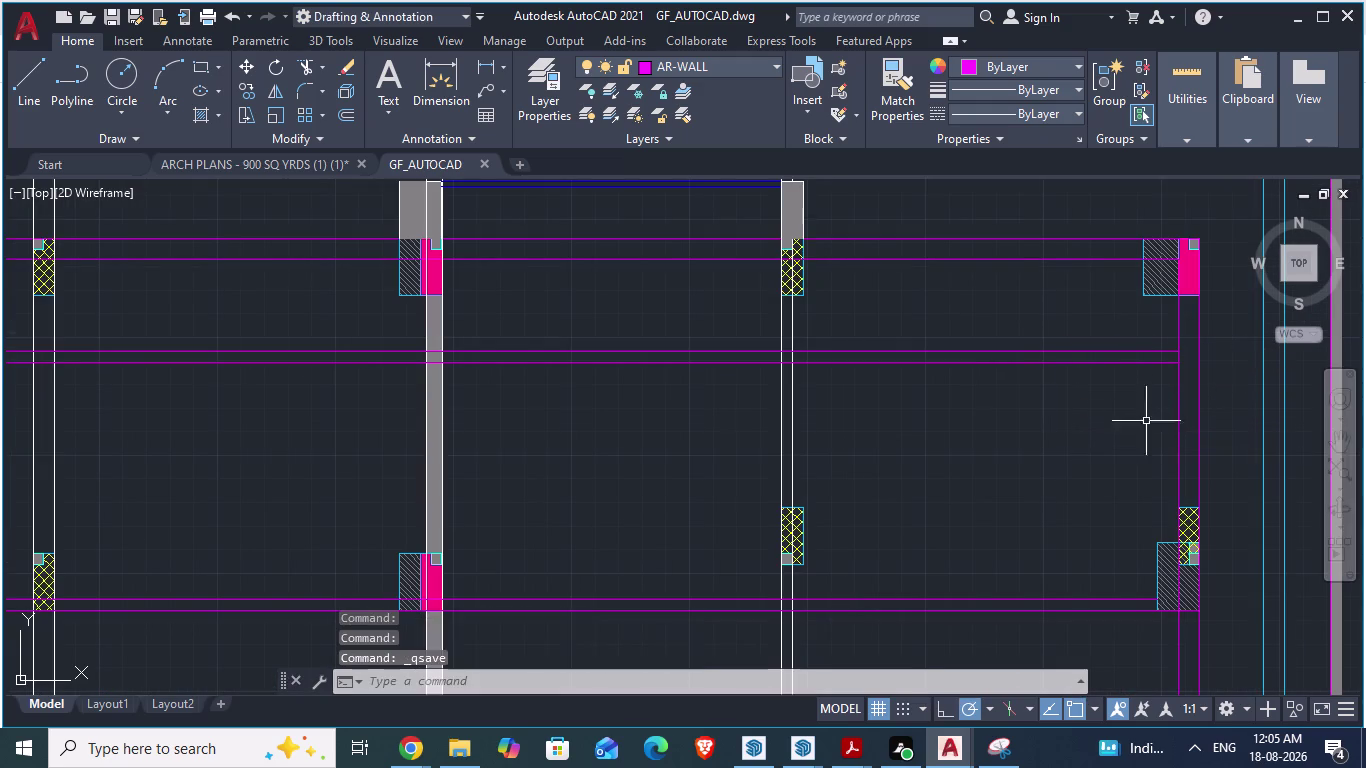
scroll(down, 3)
scroll(up, 3)
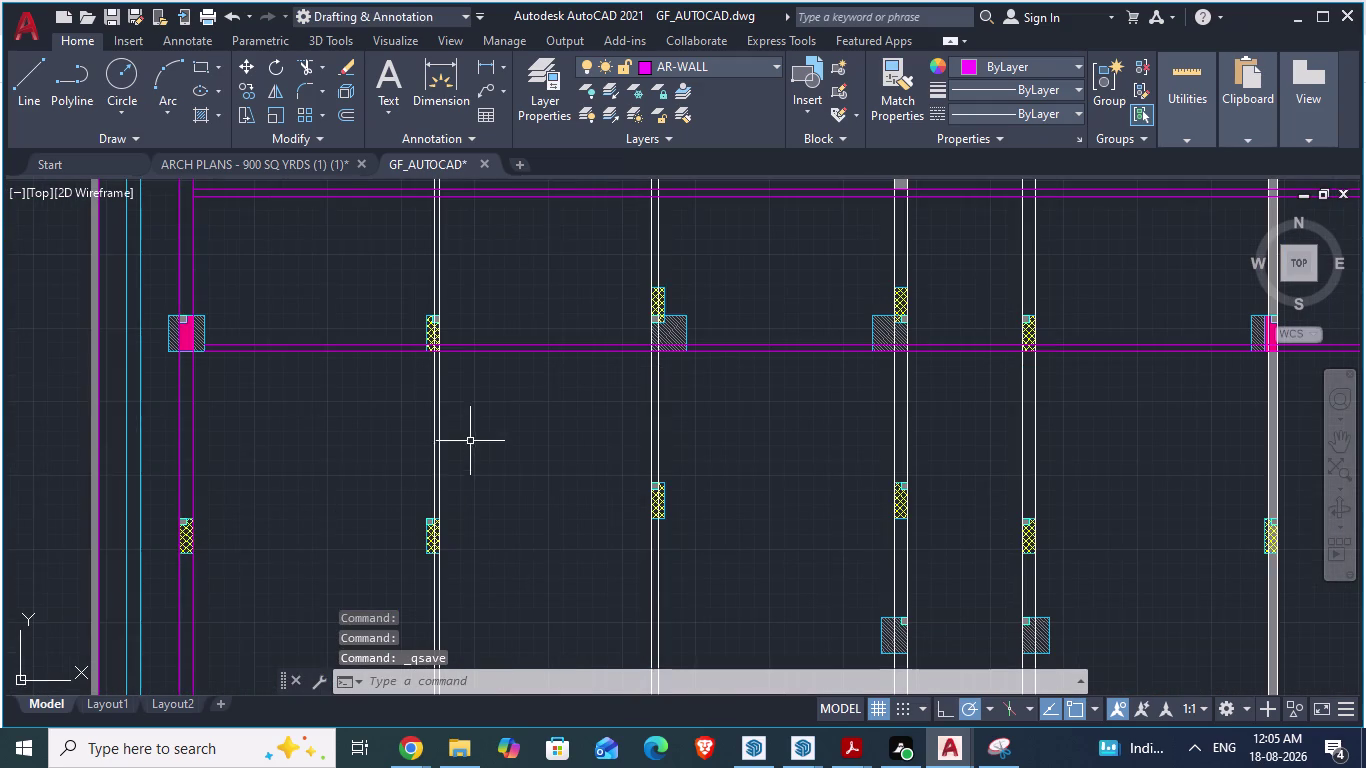
scroll(down, 3)
scroll(down, 3)
scroll(down, 3)
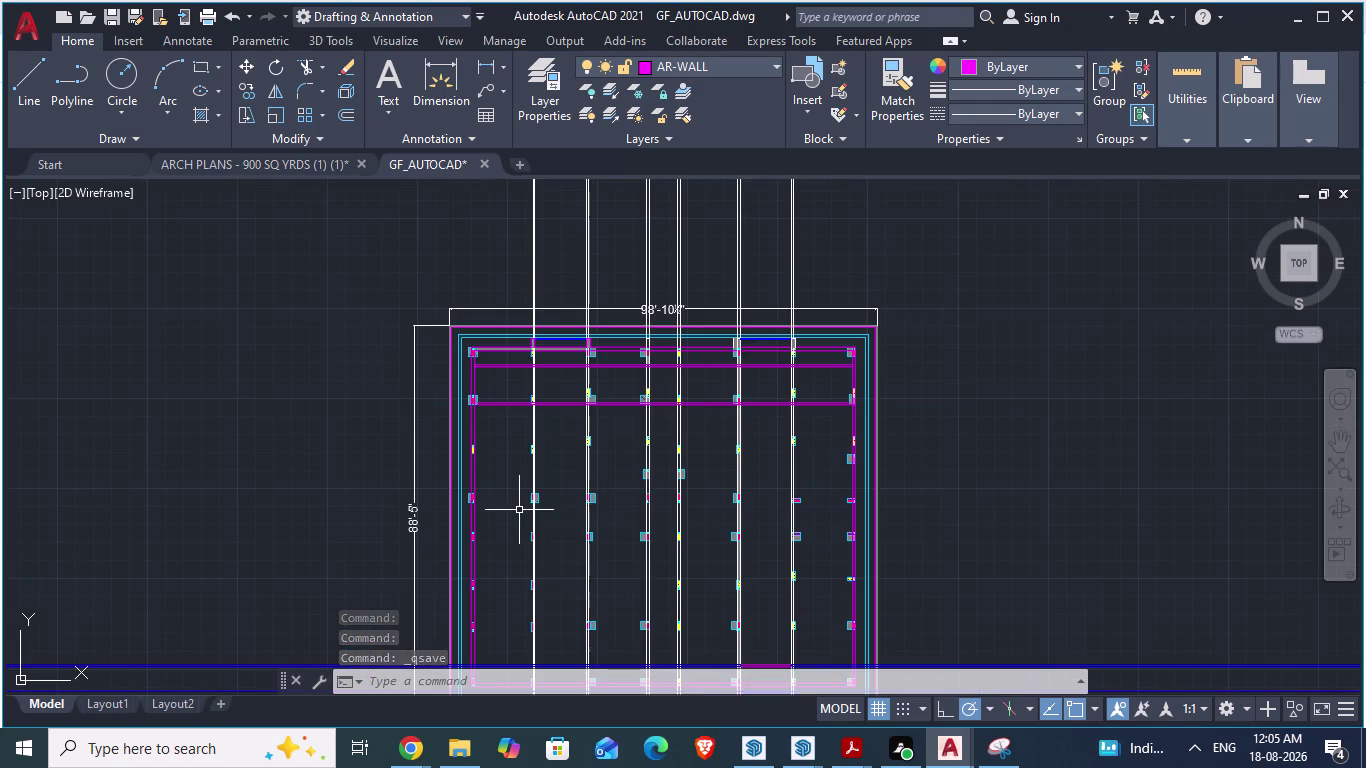
scroll(up, 3)
scroll(up, 3)
scroll(down, 3)
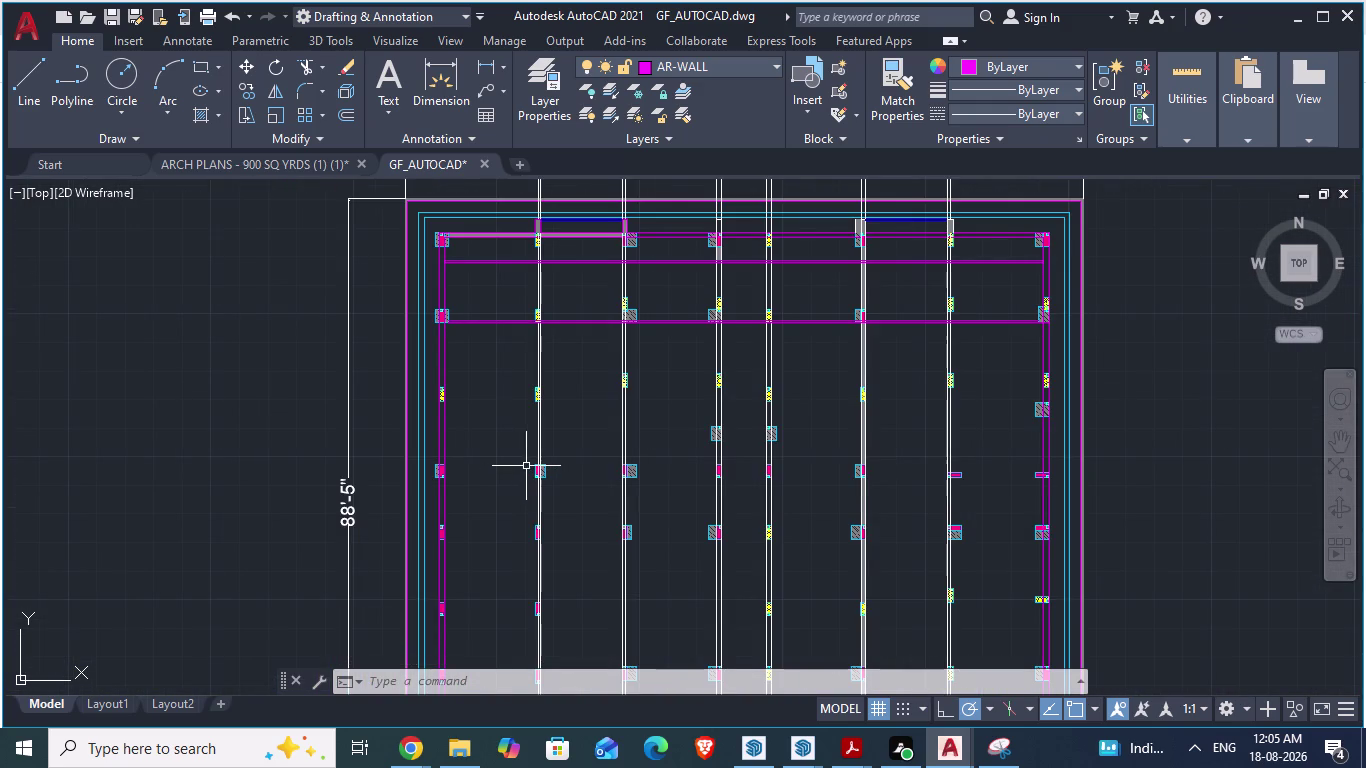